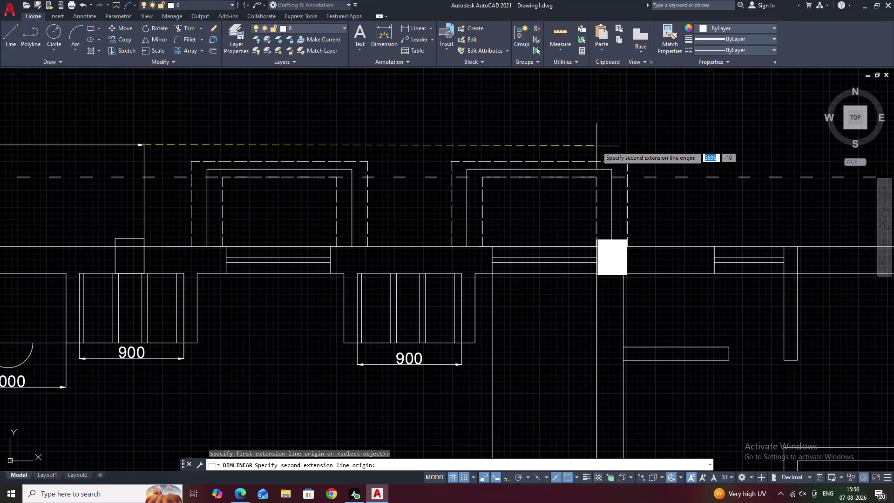
Cancel the pending dimension and erase the white fill of the column beside the window.
key(Escape)
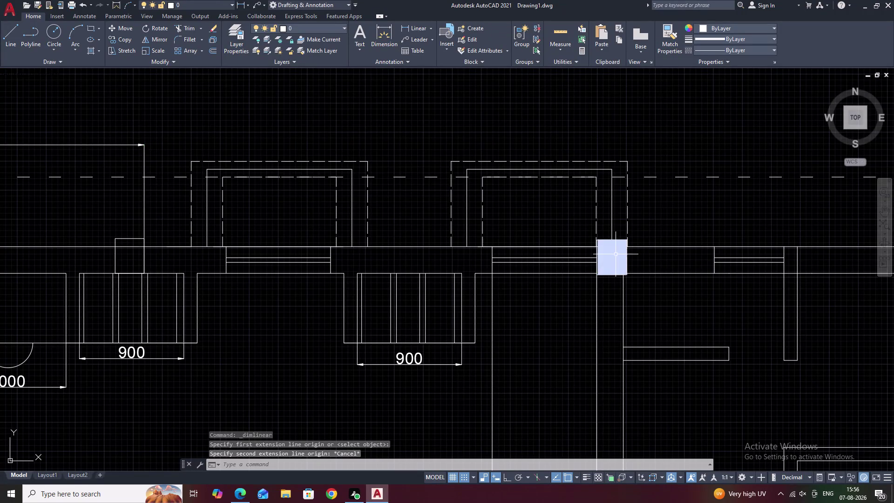
click(615, 255)
text(E)
key(space)
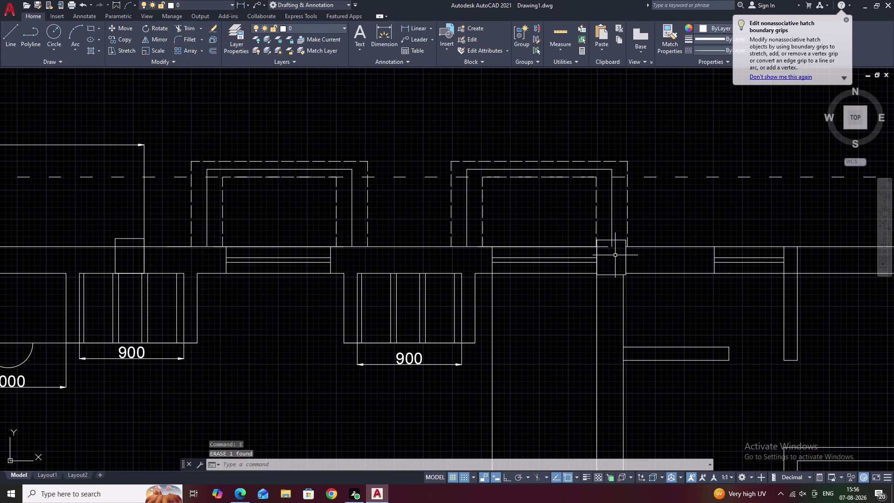
Erase that column's rectangular outline on the top wall as well.
scroll(down, 3)
middle_drag(615, 262, 593, 242)
scroll(up, 3)
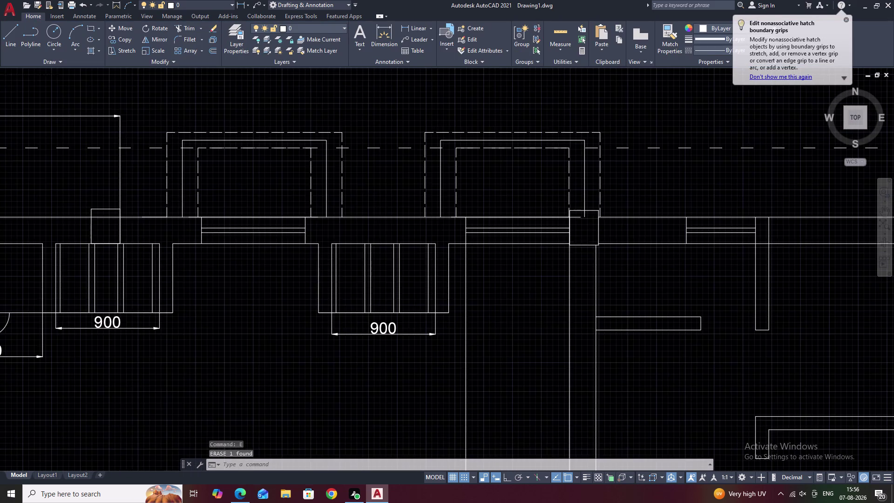
scroll(down, 3)
middle_drag(505, 244, 575, 249)
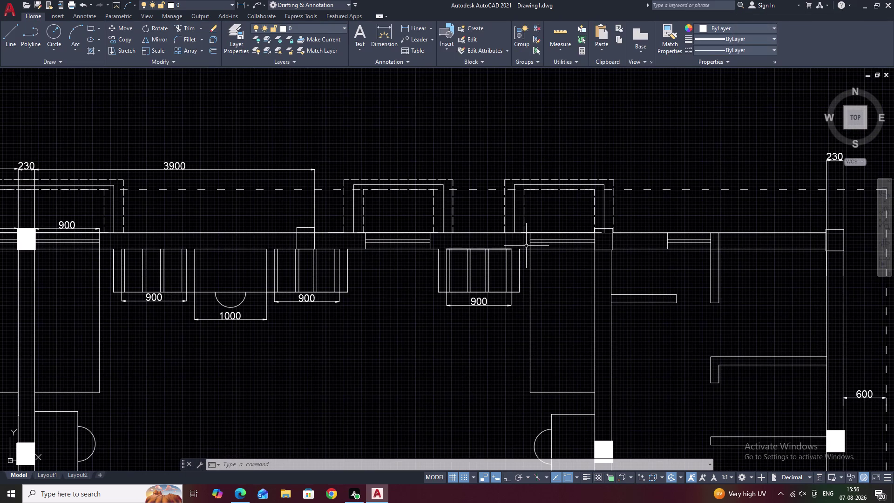
scroll(up, 3)
click(607, 237)
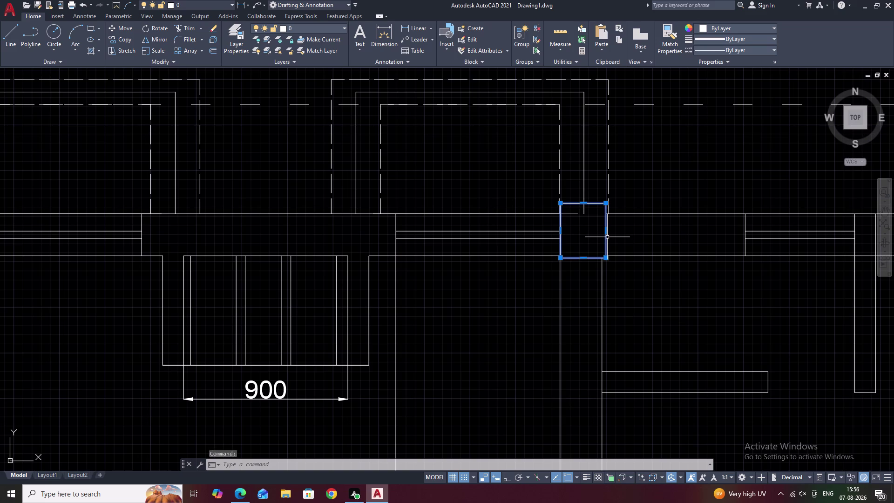
text(E)
key(space)
scroll(down, 3)
middle_drag(616, 241, 656, 240)
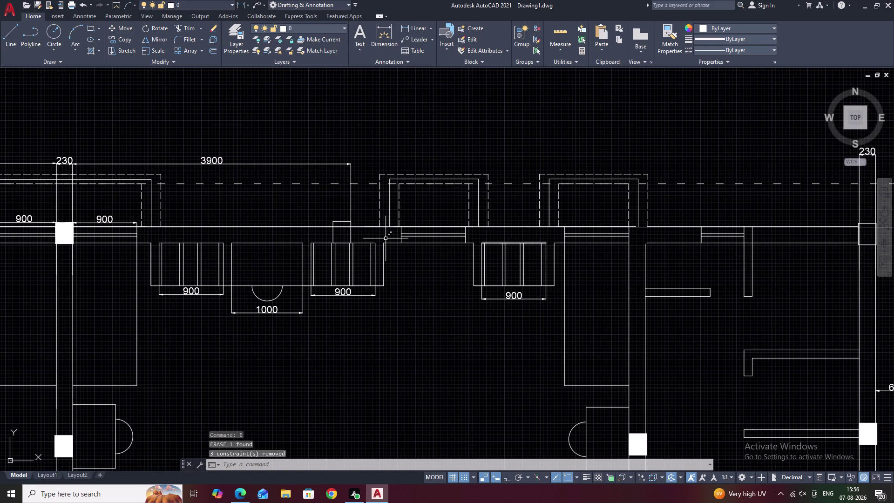
Explode the small square on the top wall into separate lines.
text(O)
key(space)
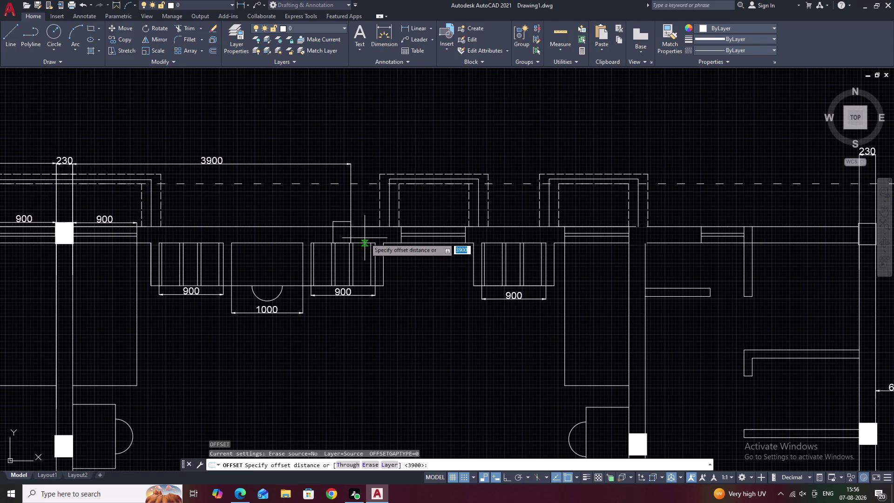
key(space)
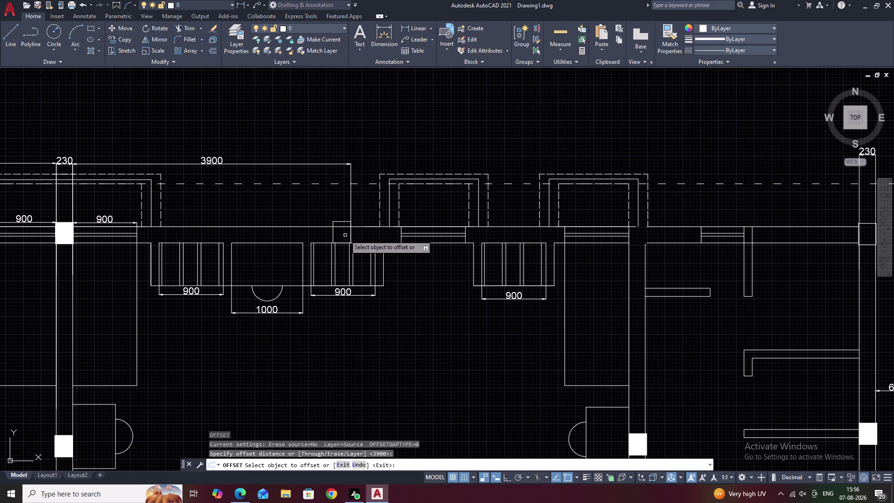
click(350, 234)
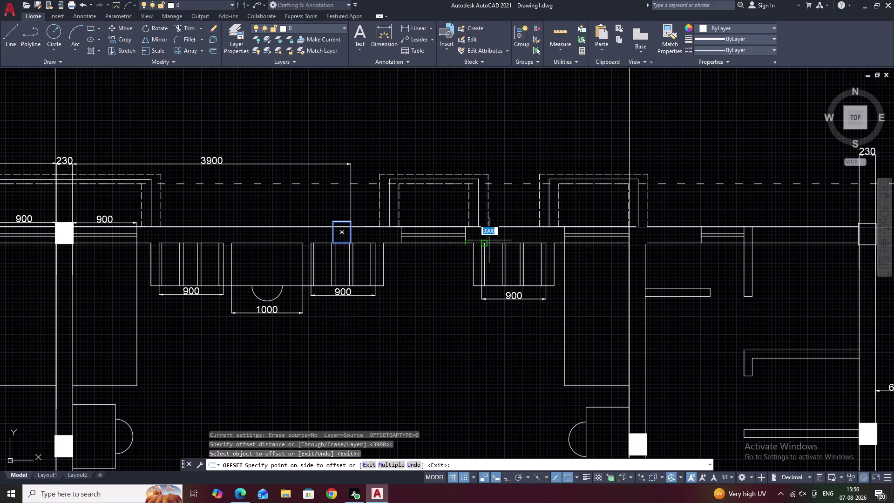
scroll(down, 3)
key(Escape)
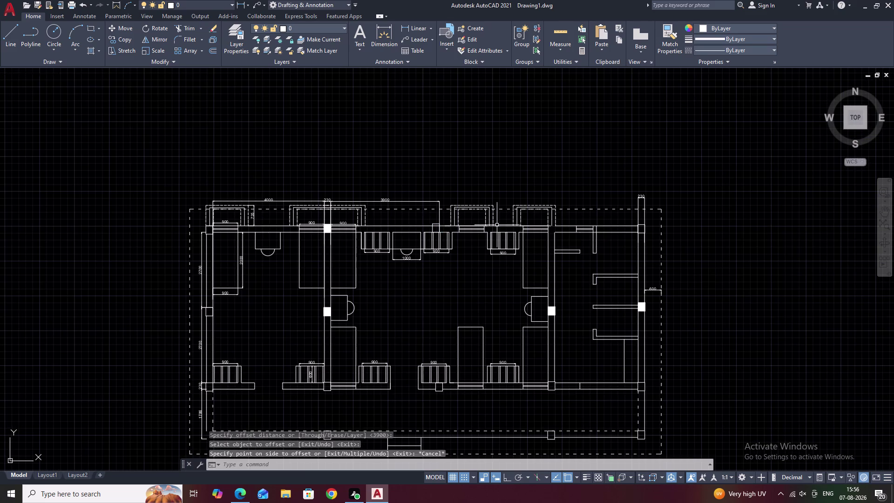
scroll(up, 3)
click(380, 204)
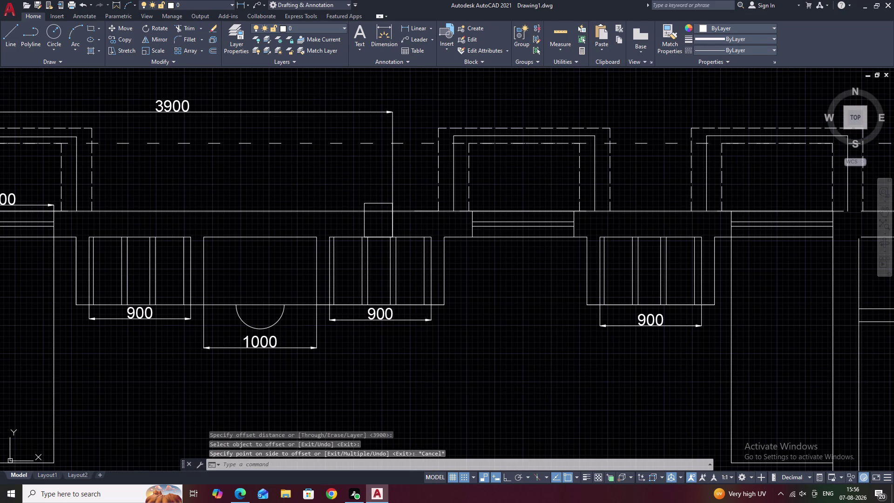
text(E)
key(space)
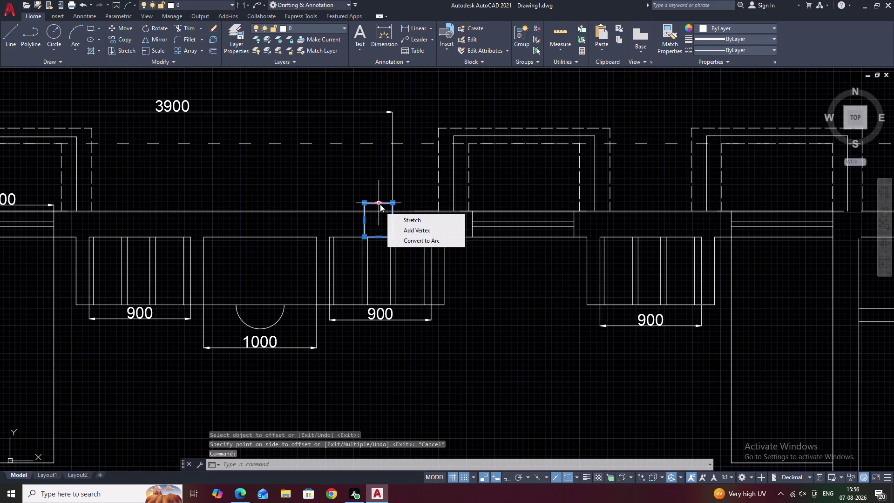
text(X)
key(space)
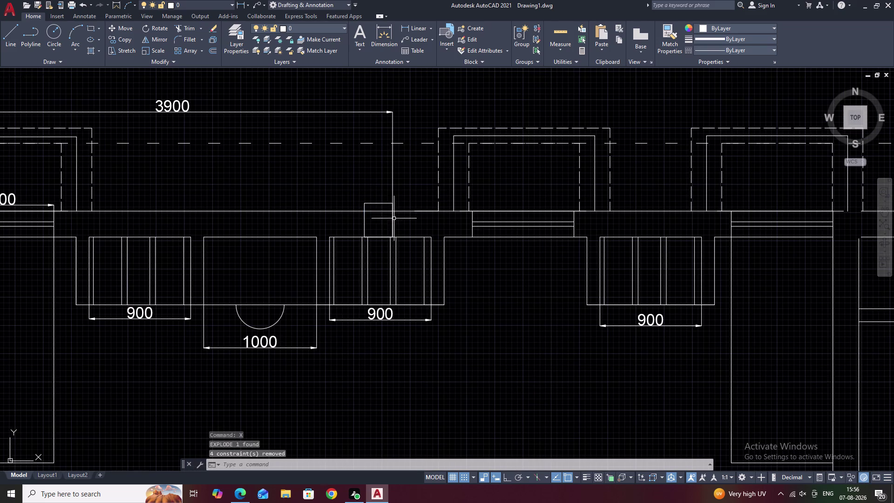
Select the square's right edge and set a 3900 offset distance.
click(393, 218)
text(O)
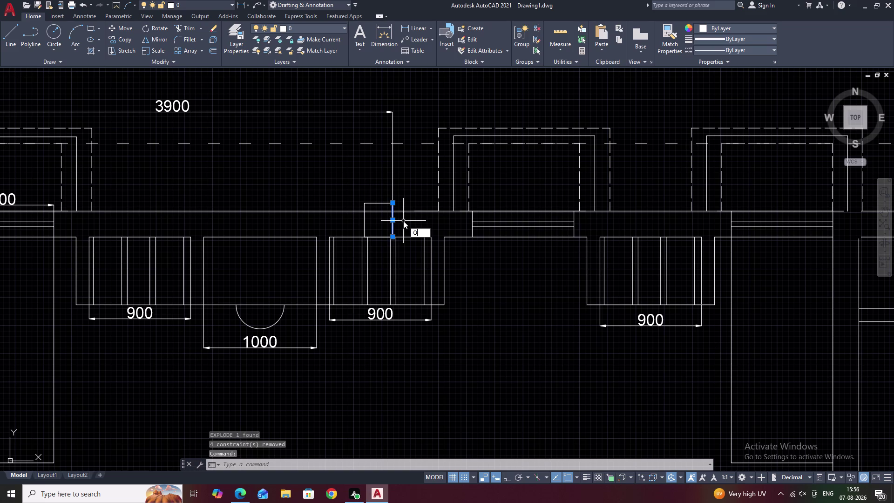
key(space)
text(1)
key(BackSpace)
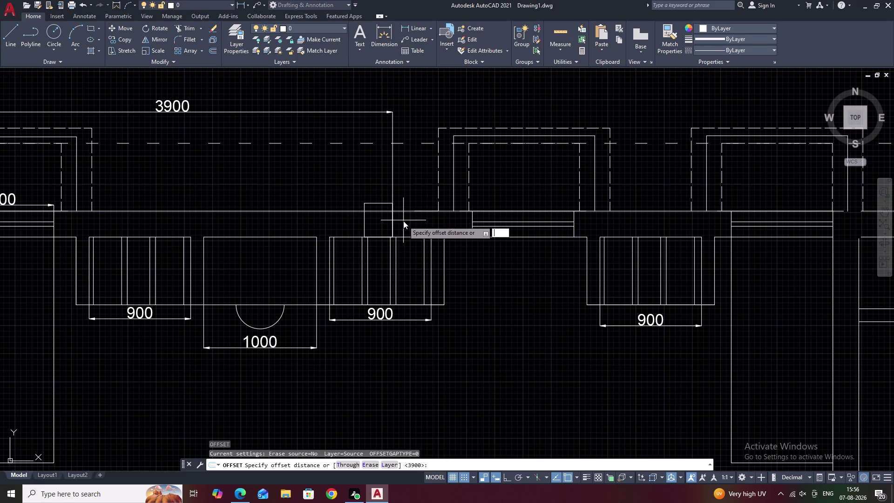
text(360)
key(BackSpace)
key(BackSpace)
text(900)
key(space)
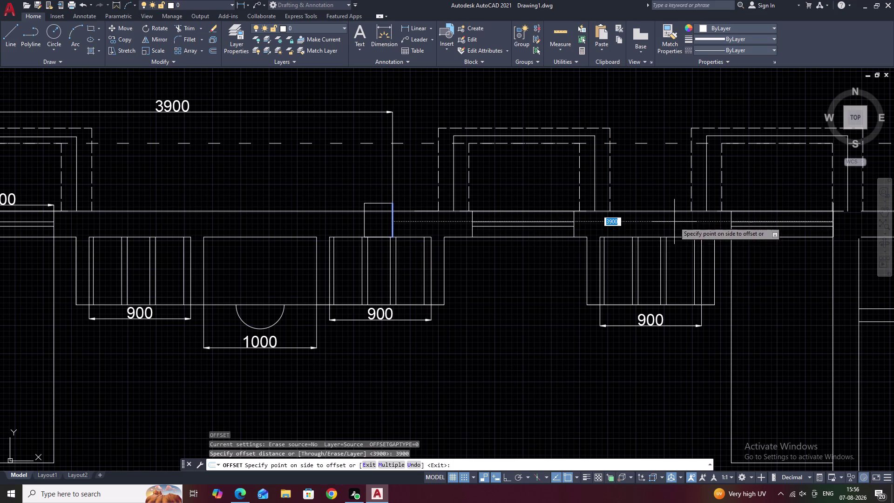
Place the 3900 edge copy to the right, beyond the window.
middle_drag(674, 222, 338, 228)
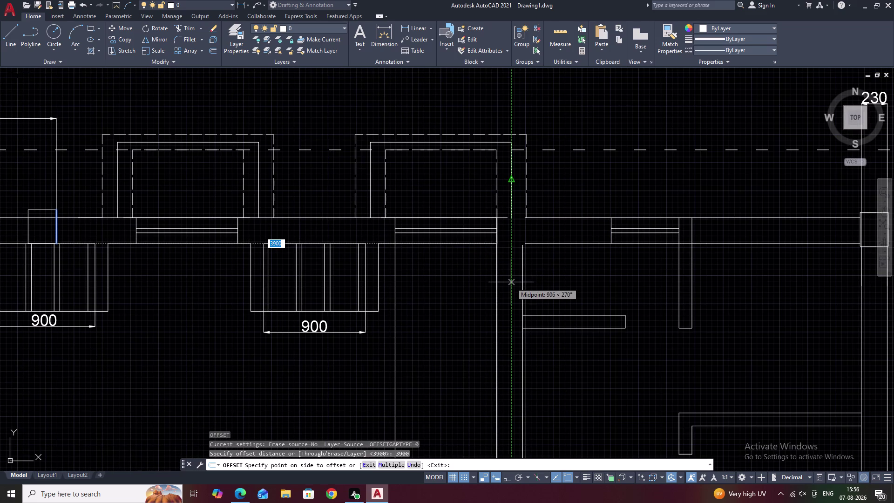
scroll(up, 3)
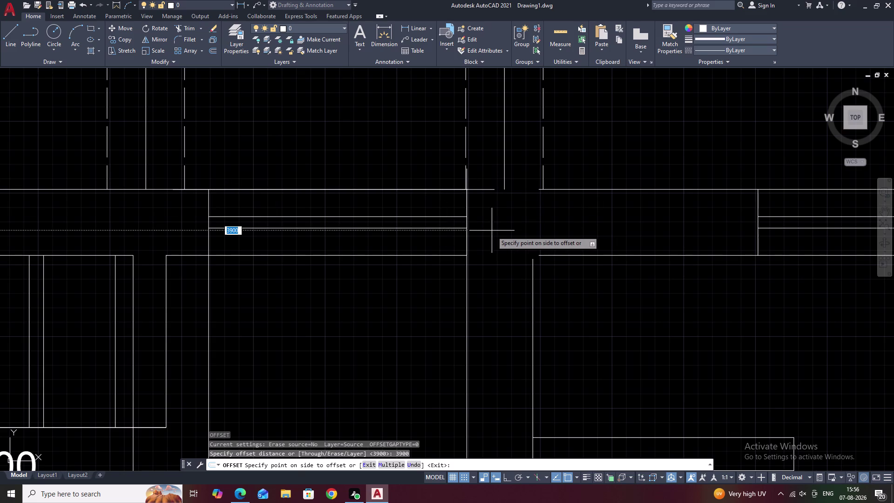
click(492, 231)
scroll(down, 3)
scroll(down, 3)
middle_drag(506, 233, 570, 236)
key(Escape)
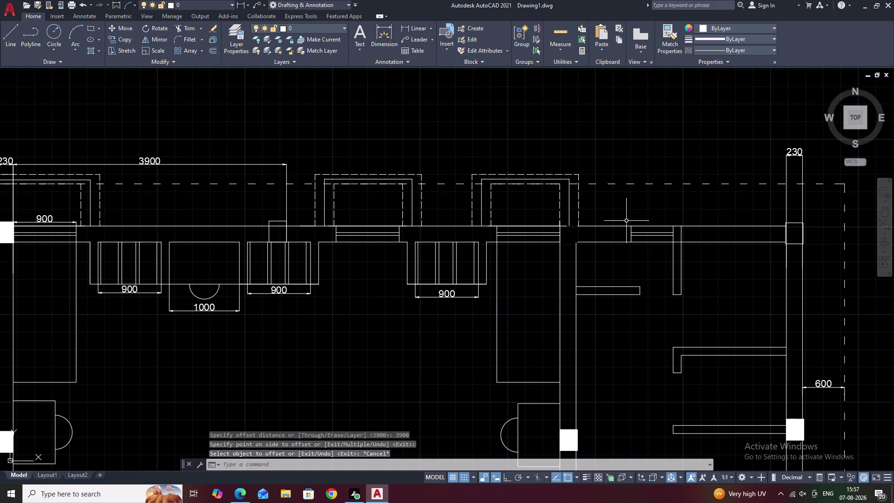
Draw a 250 × 300 column rectangle just above the top wall.
text(REC)
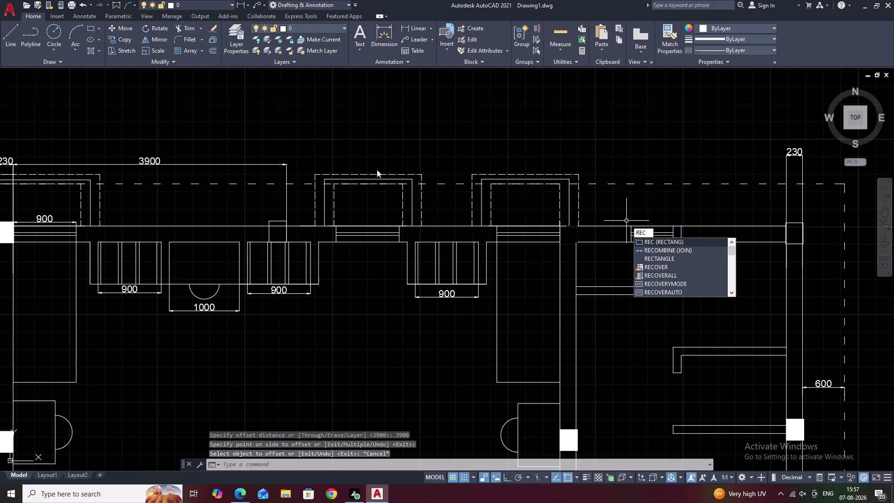
key(space)
click(393, 112)
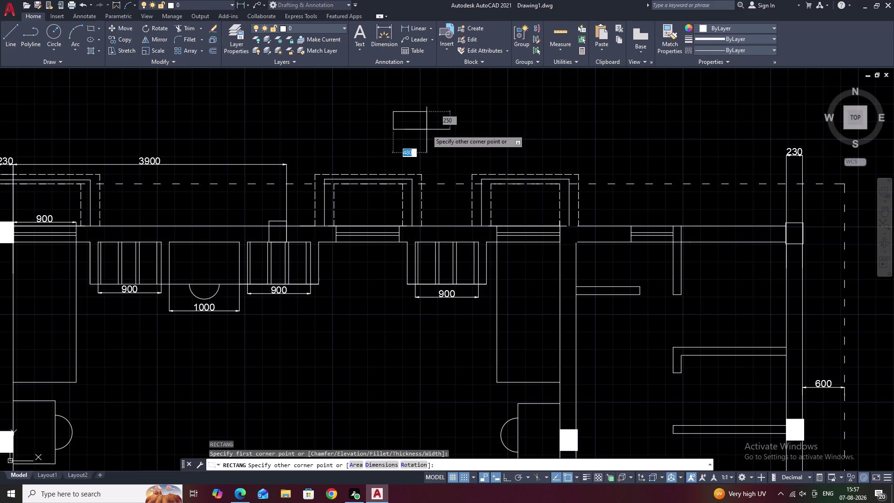
text(D 250)
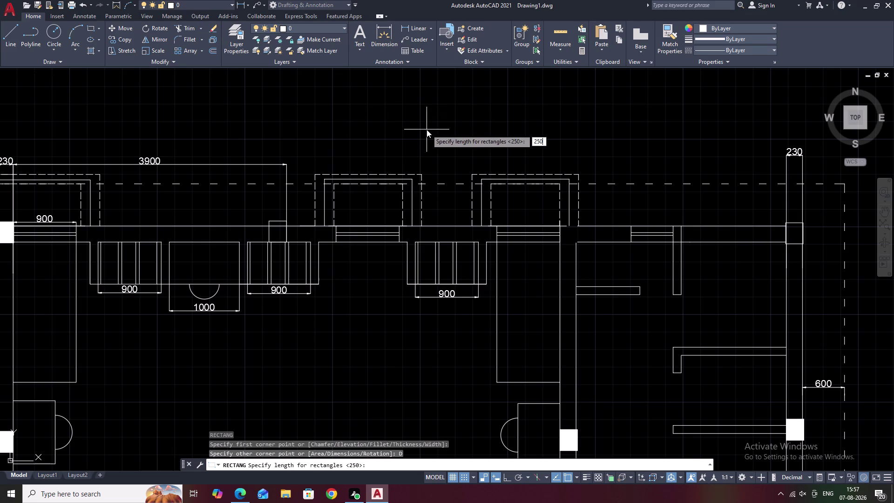
key(space)
key(space)
click(426, 129)
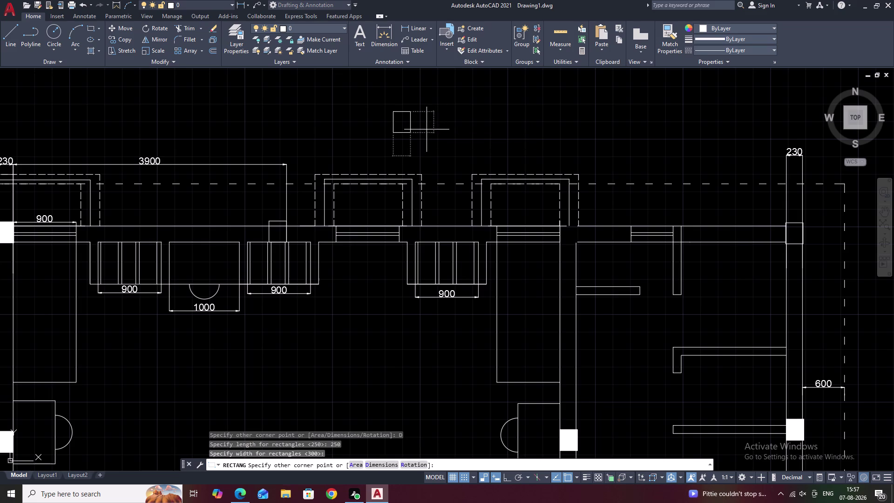
key(Escape)
scroll(up, 3)
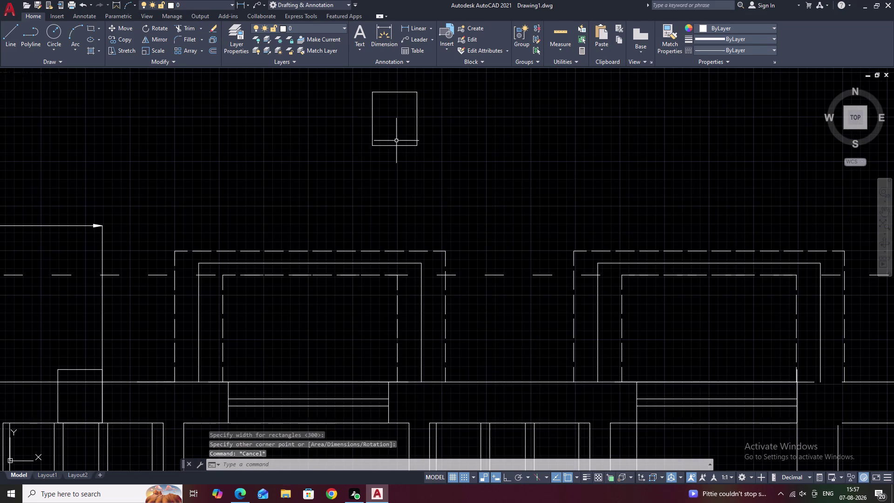
scroll(down, 3)
middle_drag(417, 190, 458, 161)
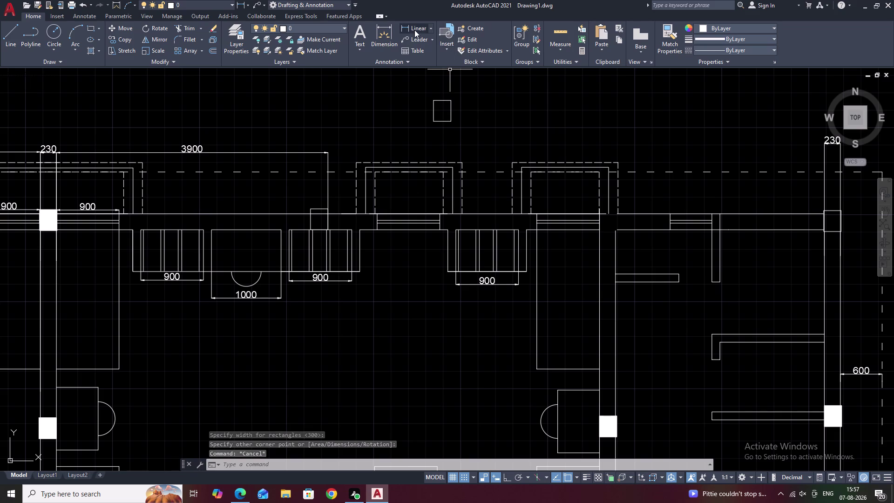
click(414, 29)
click(329, 227)
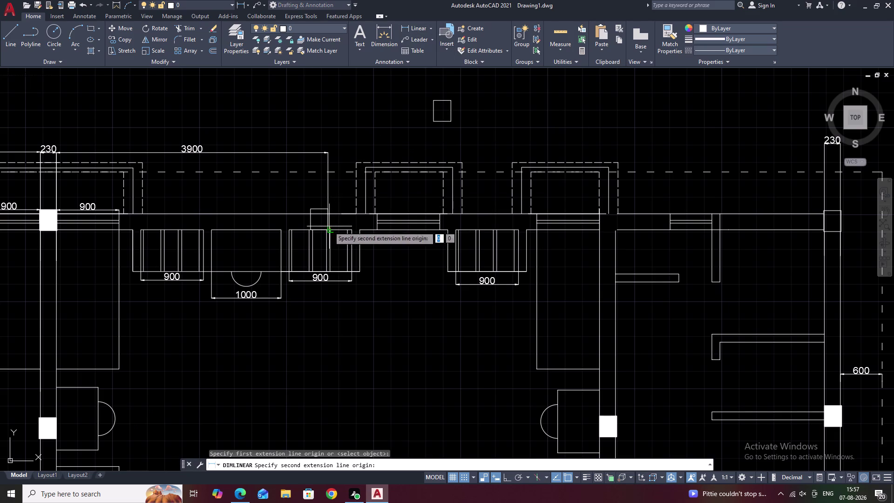
click(599, 230)
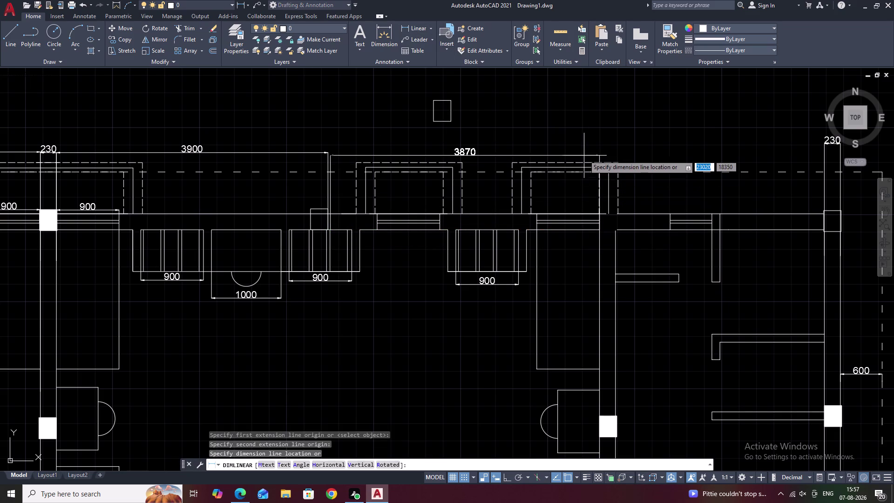
key(Escape)
scroll(up, 3)
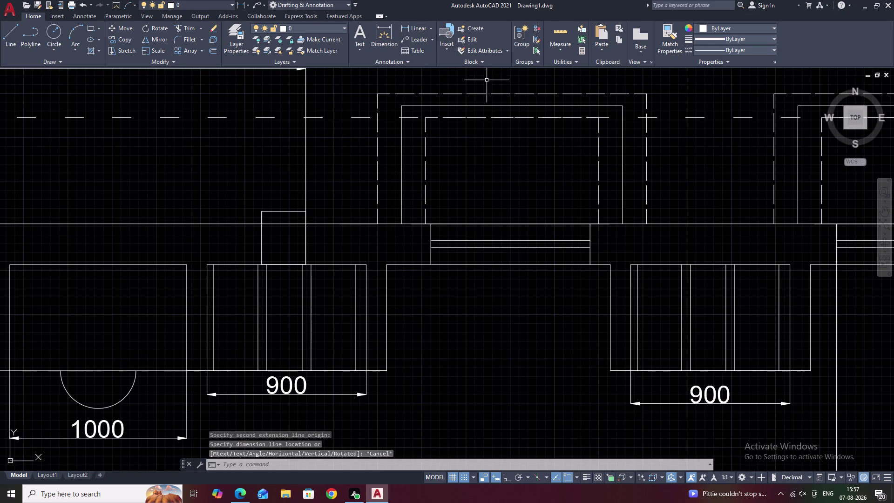
click(416, 25)
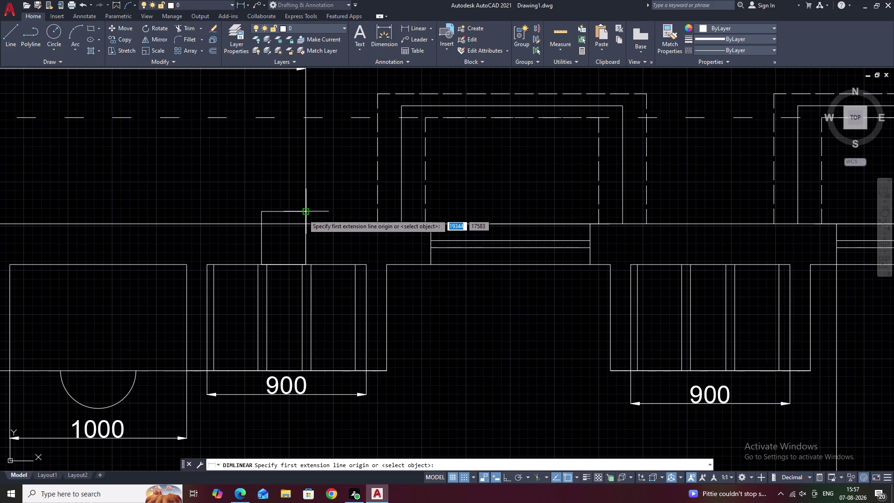
click(303, 212)
middle_drag(577, 214, 343, 216)
middle_drag(511, 216, 421, 218)
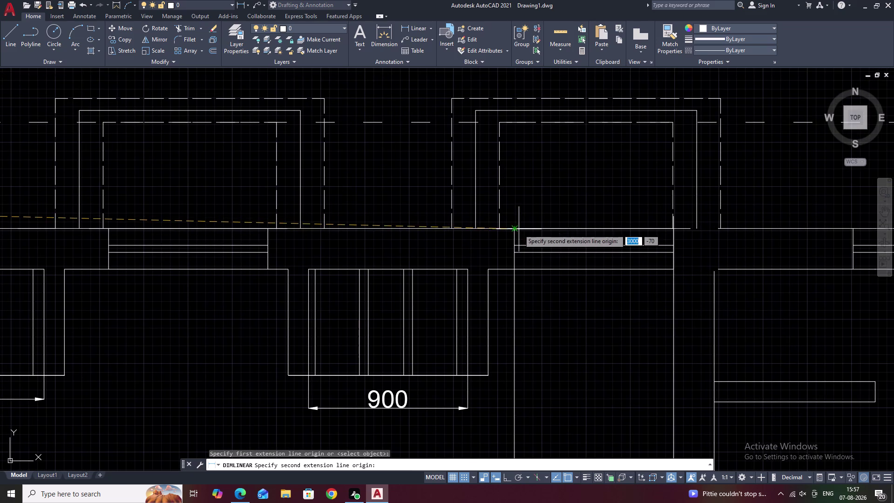
scroll(up, 3)
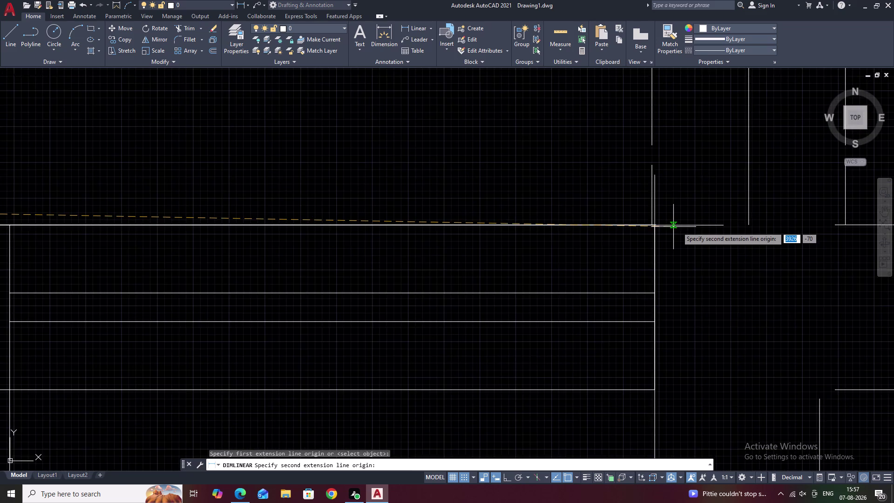
scroll(up, 3)
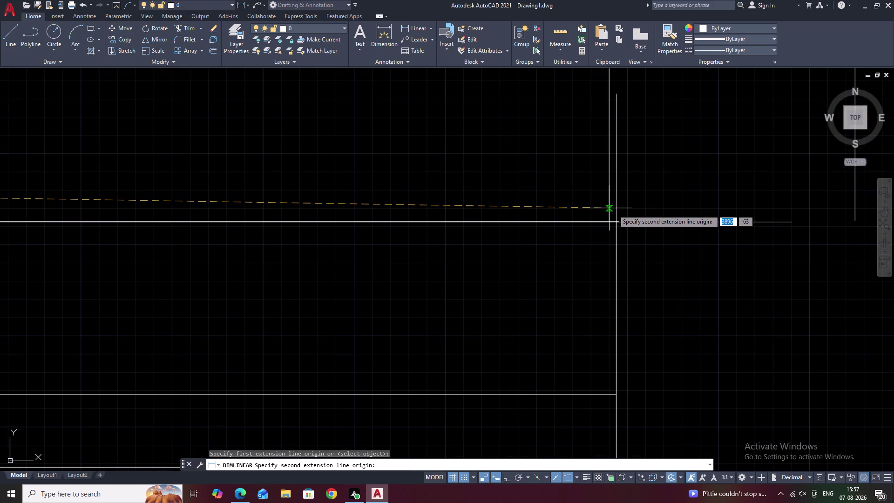
scroll(up, 3)
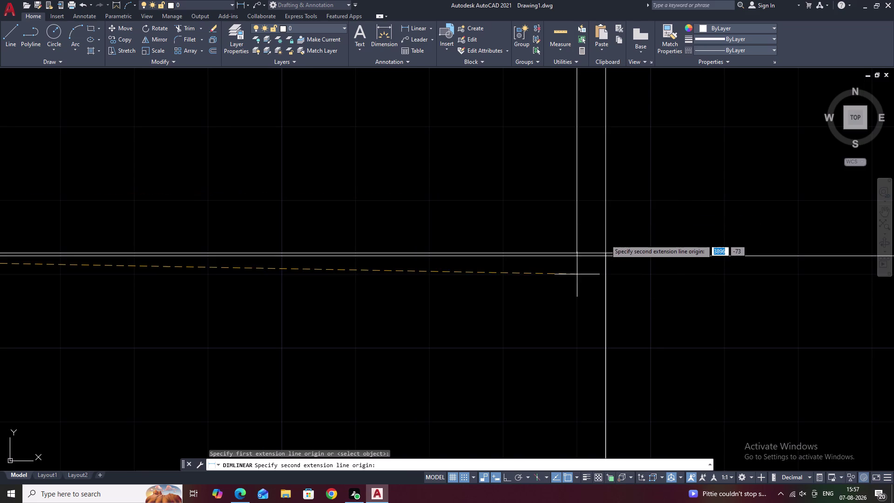
scroll(down, 3)
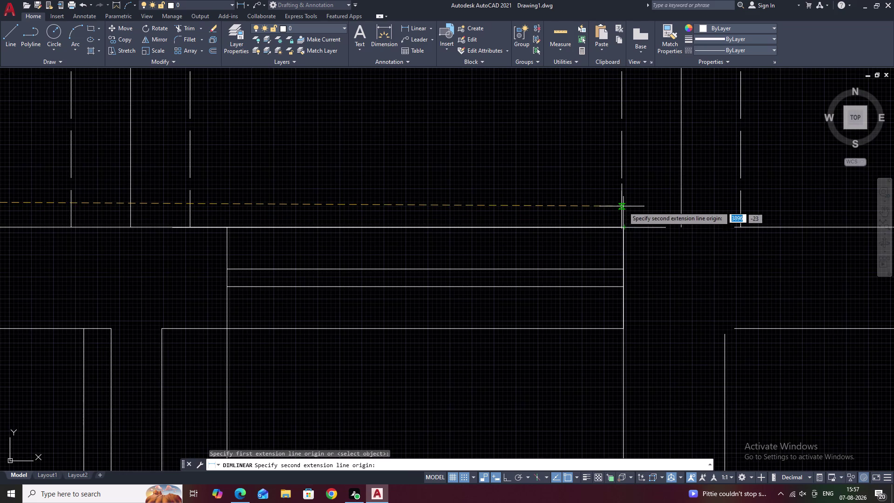
click(625, 199)
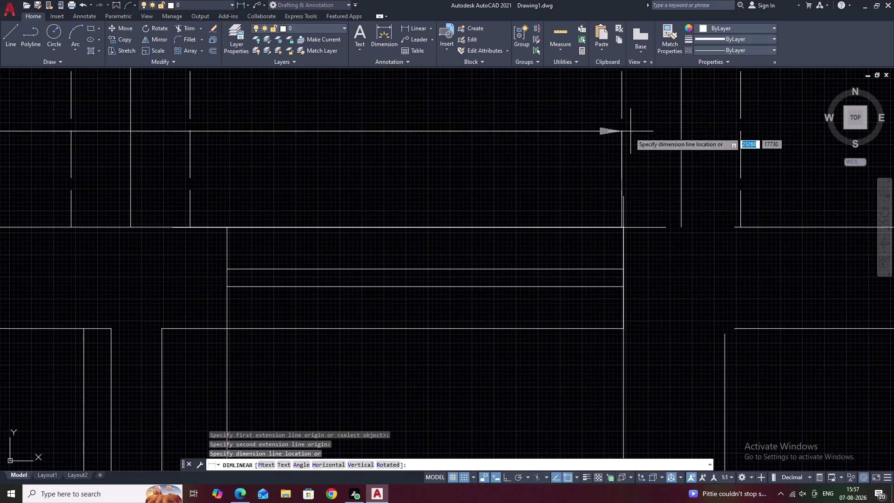
middle_drag(635, 117, 821, 390)
scroll(down, 3)
key(Escape)
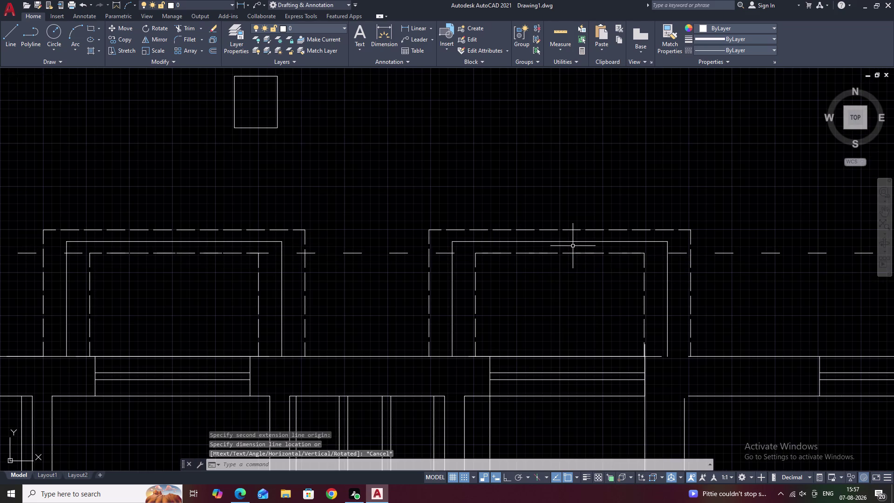
scroll(down, 3)
middle_drag(623, 286, 622, 237)
scroll(up, 3)
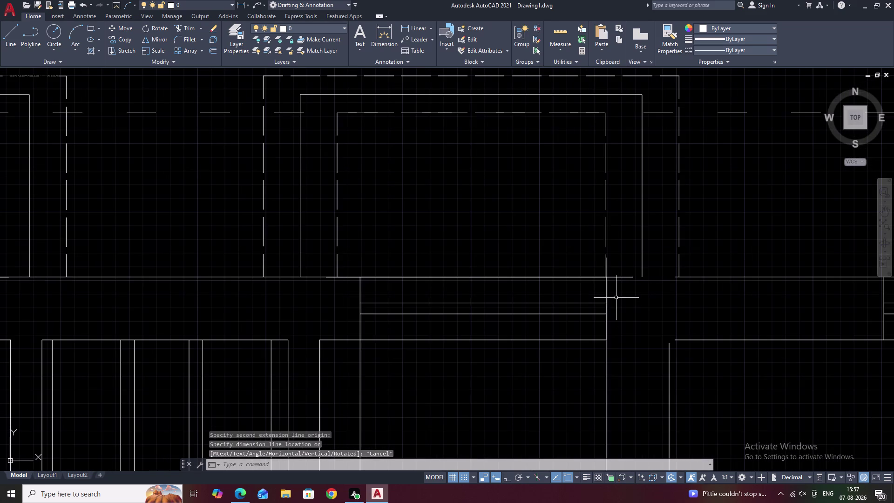
click(606, 301)
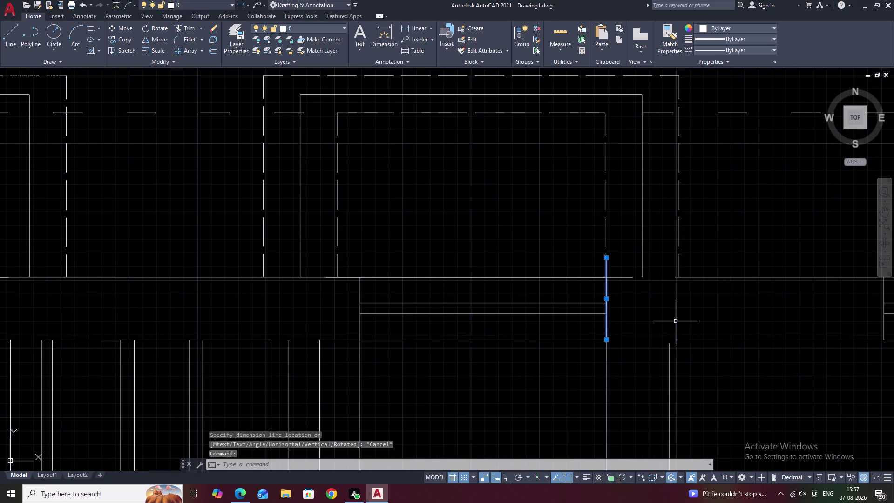
Erase the stray vertical line crossing the wall by the right-hand window.
key(w)
key(BackSpace)
text(E)
key(space)
scroll(down, 3)
scroll(up, 3)
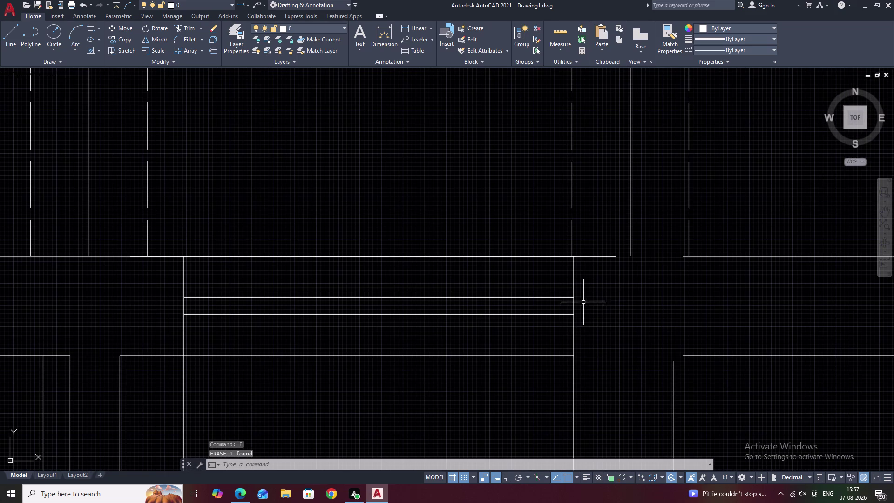
click(574, 305)
key(Escape)
scroll(down, 3)
middle_drag(511, 302, 569, 299)
middle_drag(570, 287, 607, 288)
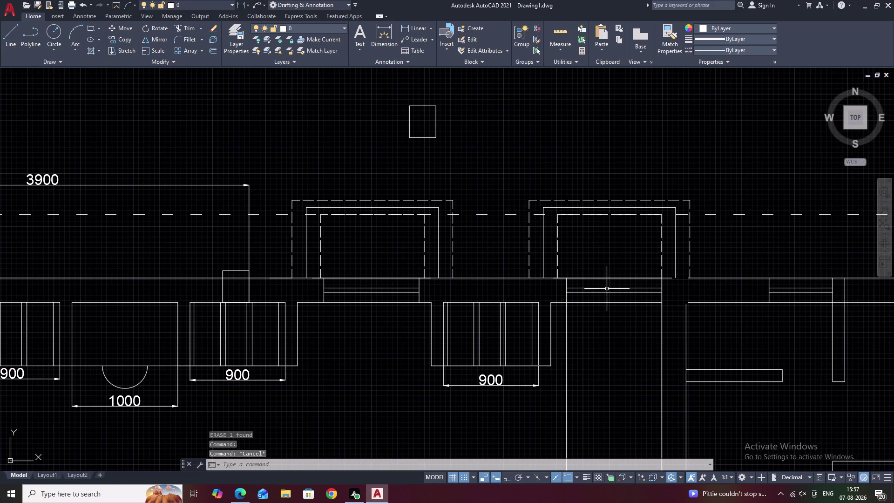
Move the right window's three outline lines a short distance to the right.
drag(698, 241, 543, 243)
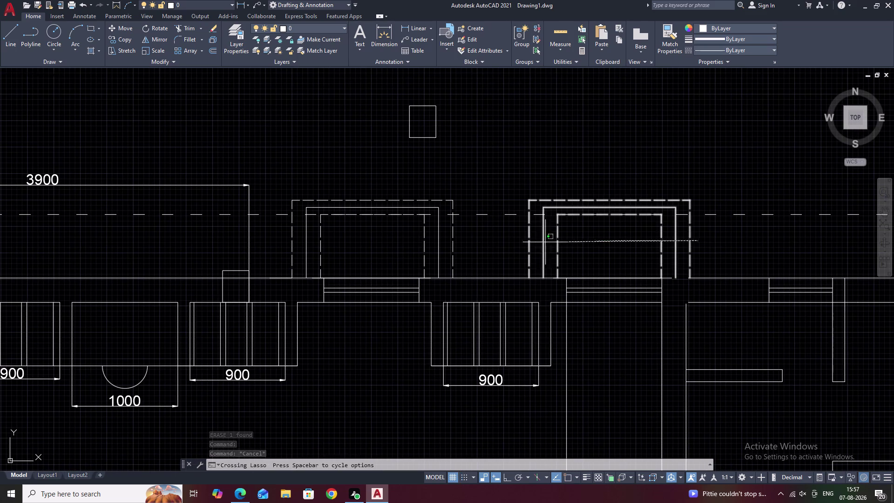
drag(543, 242, 534, 242)
text(M)
key(space)
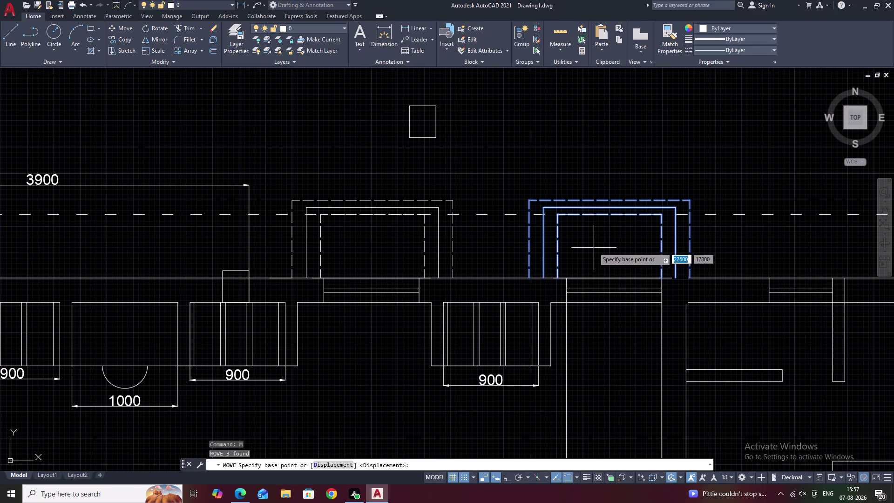
click(593, 247)
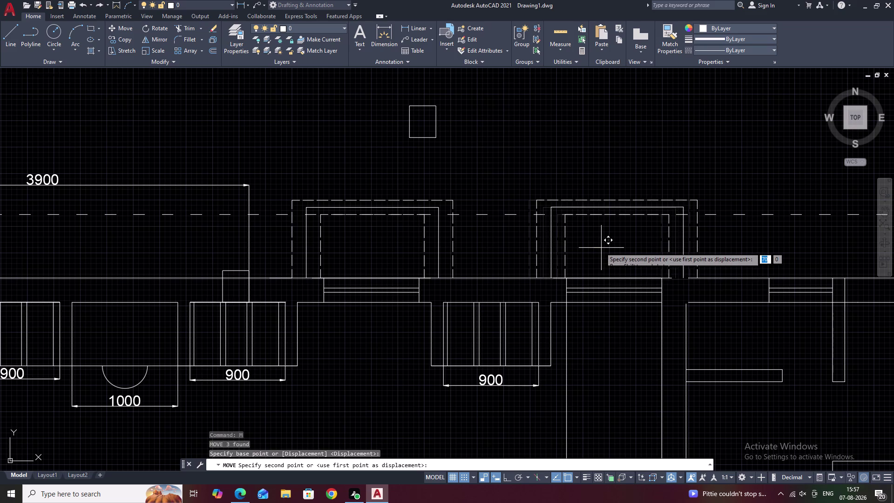
click(597, 248)
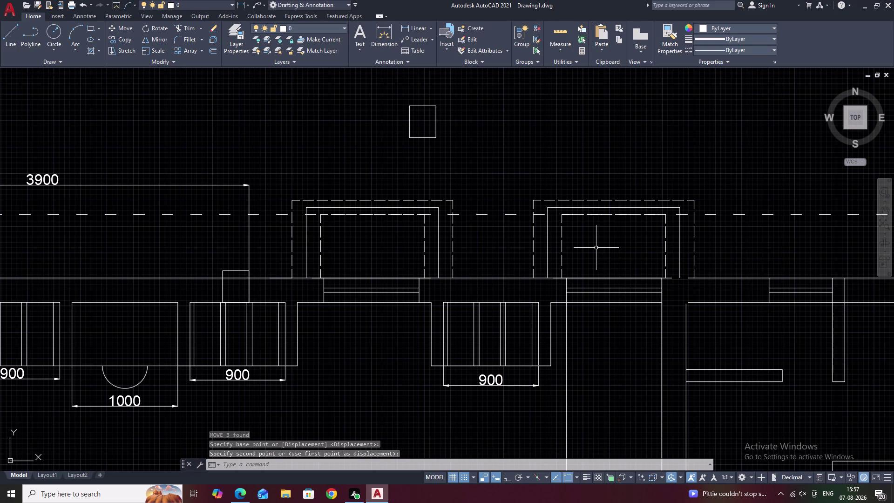
key(Escape)
scroll(down, 3)
Offset the column's right edge line 3900 to the right, near the right window.
middle_drag(587, 269, 625, 258)
scroll(up, 3)
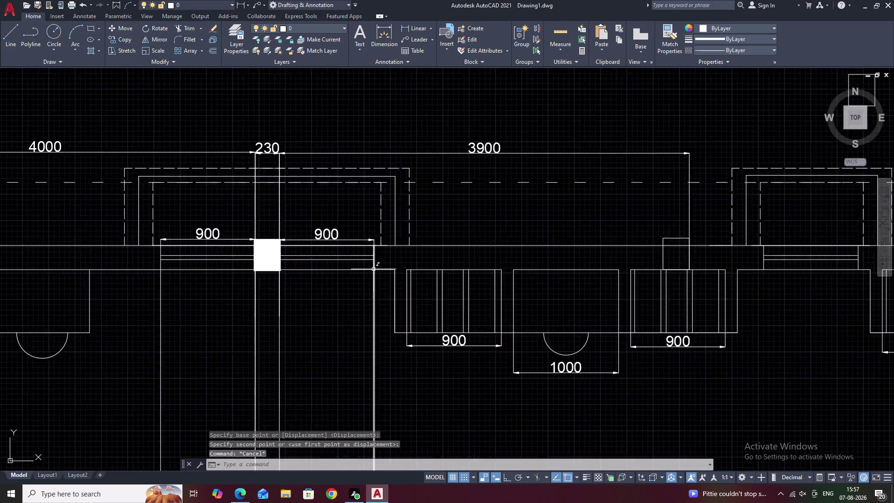
scroll(up, 3)
middle_drag(630, 261, 341, 244)
middle_drag(554, 246, 408, 237)
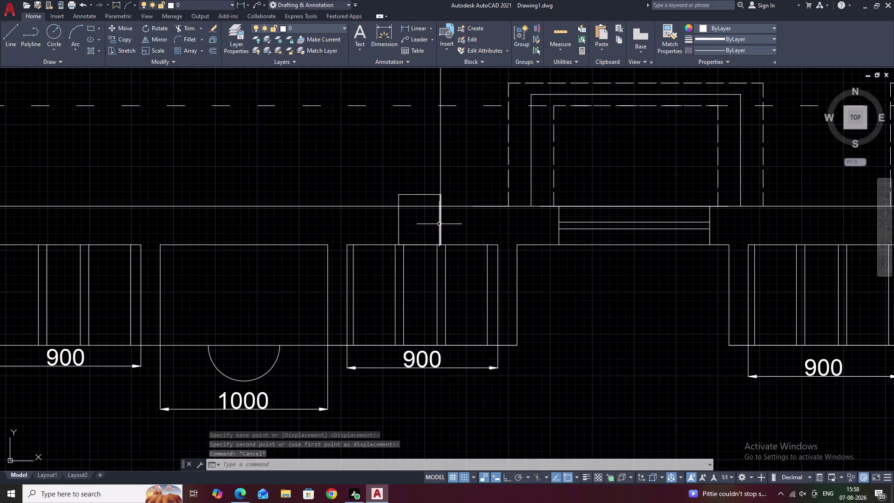
click(440, 224)
text(O)
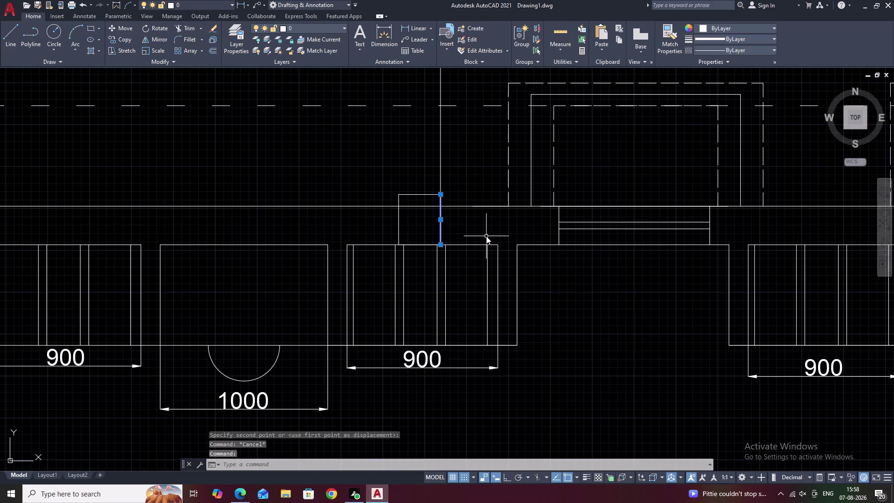
key(space)
key(space)
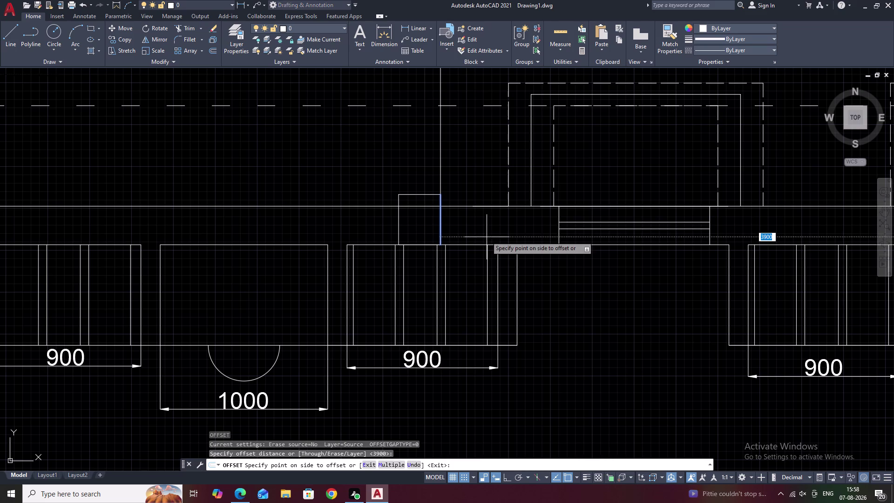
middle_drag(748, 229, 390, 231)
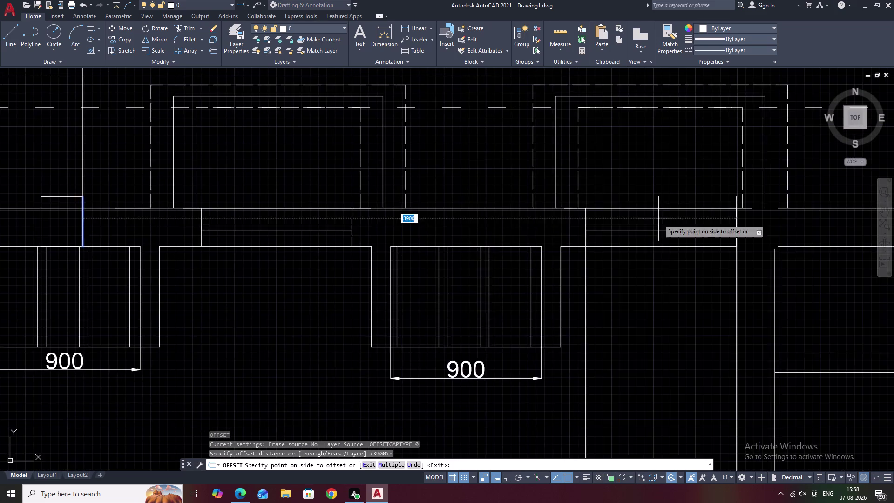
middle_drag(661, 220, 436, 226)
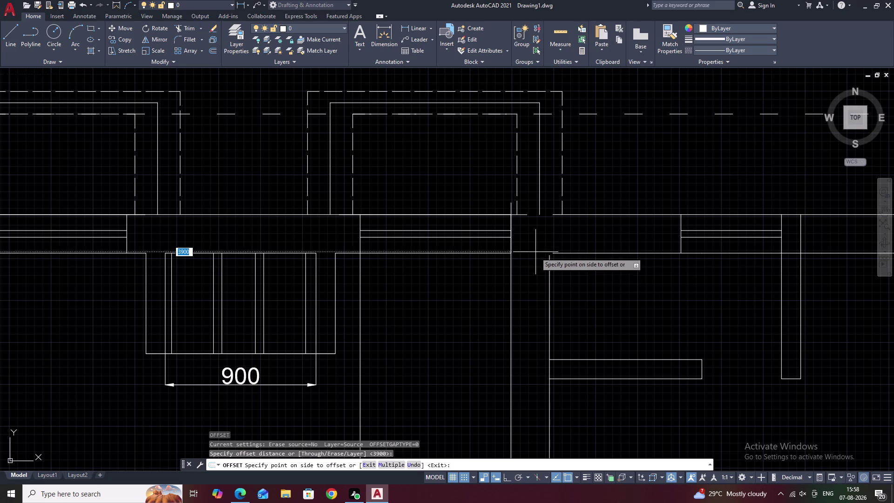
scroll(up, 3)
scroll(up, 3)
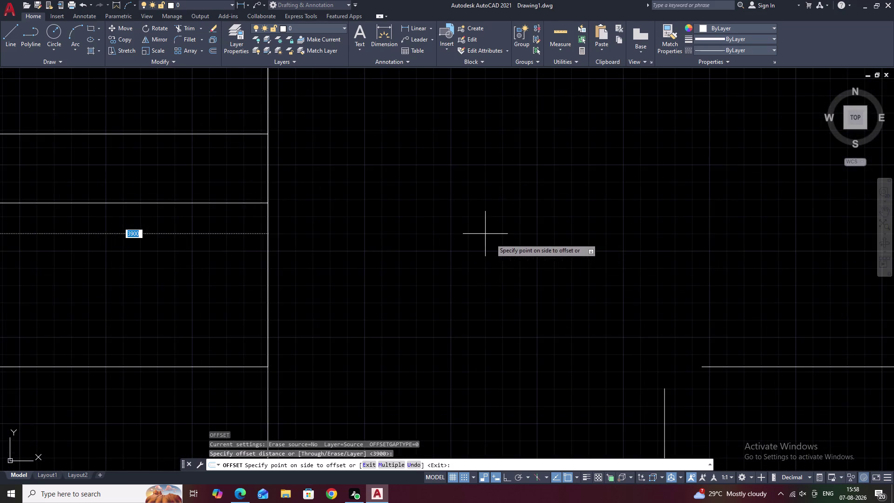
middle_drag(490, 238, 646, 247)
scroll(up, 3)
middle_drag(462, 251, 680, 250)
scroll(up, 3)
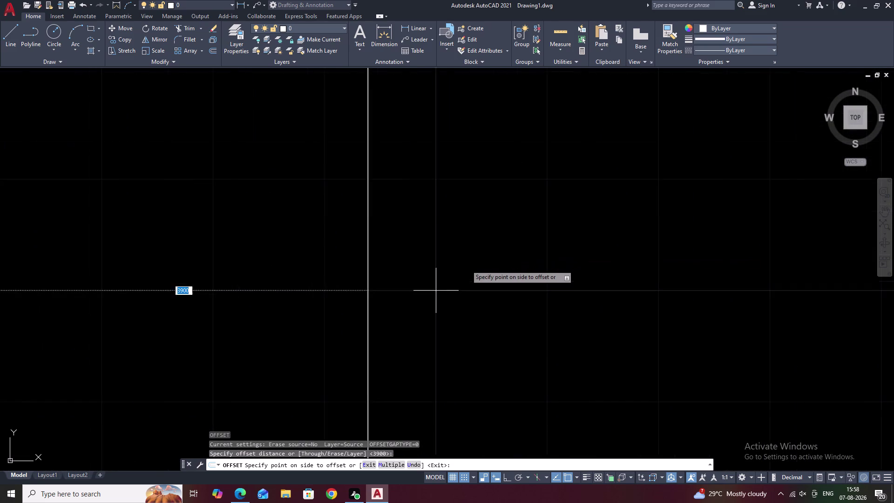
scroll(up, 3)
middle_drag(367, 279, 633, 253)
scroll(up, 3)
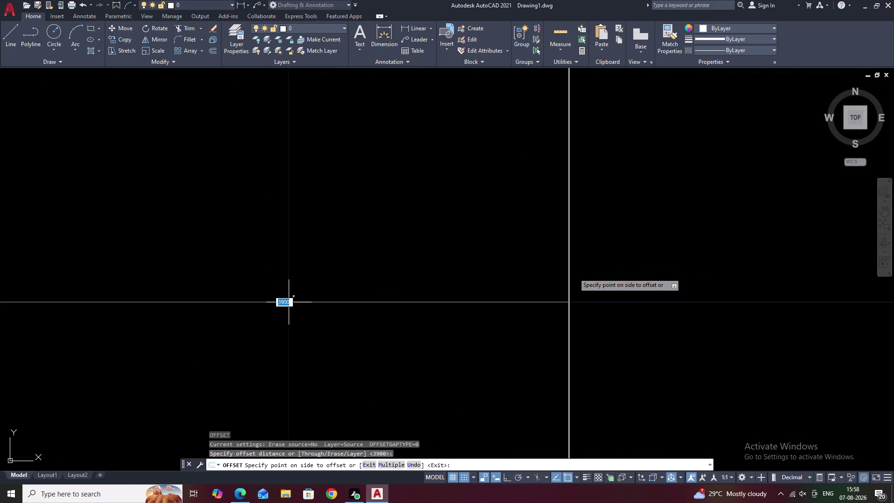
scroll(up, 3)
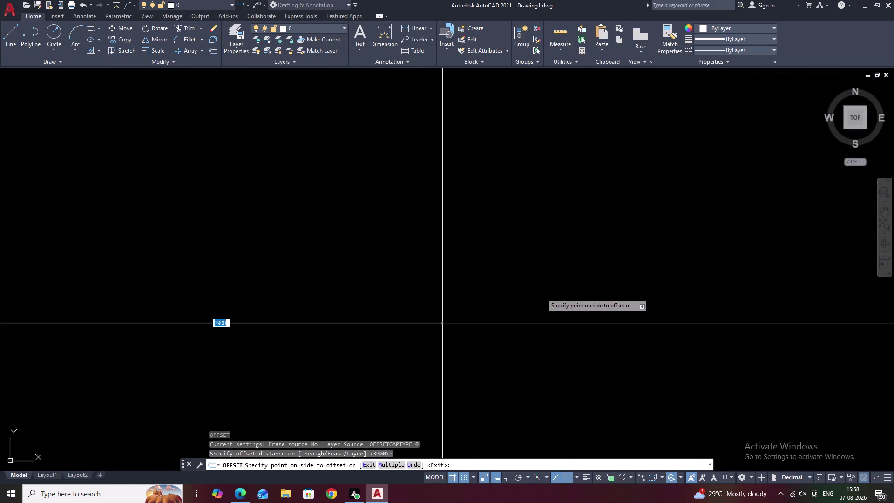
click(541, 293)
scroll(down, 3)
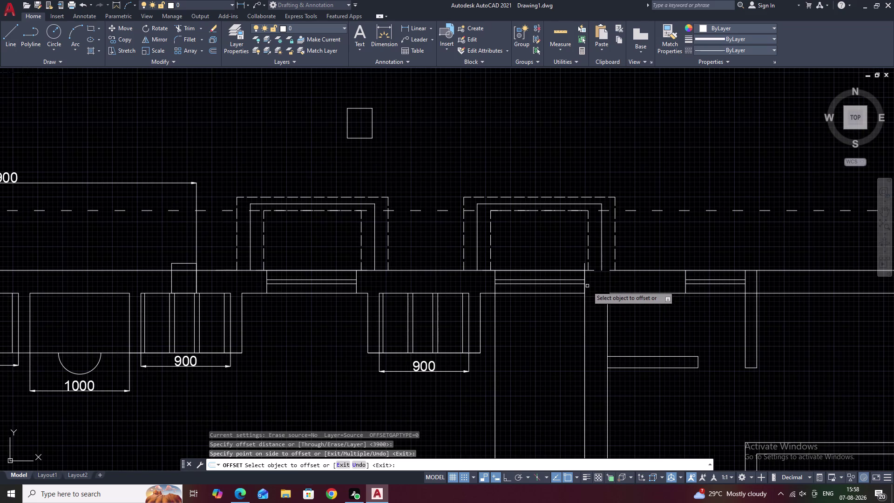
key(Escape)
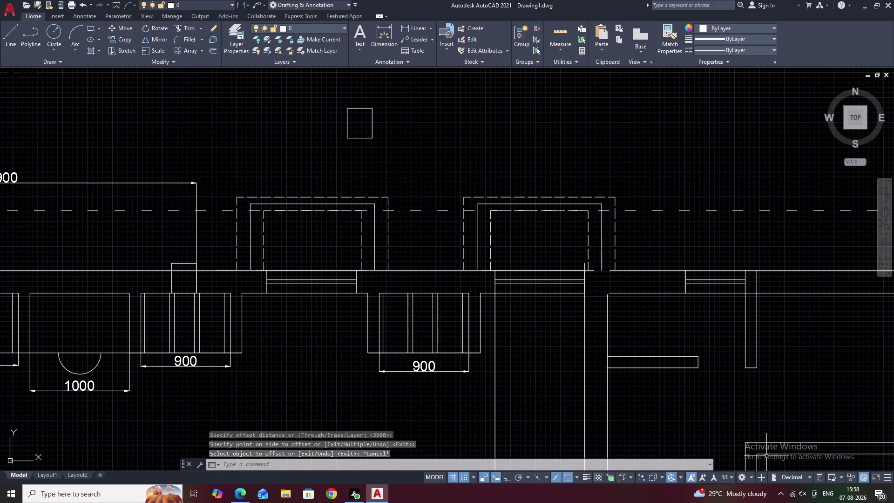
Try a linear dimension from column corner to wall corner, then discard the wrong 3902 result.
click(417, 28)
scroll(up, 3)
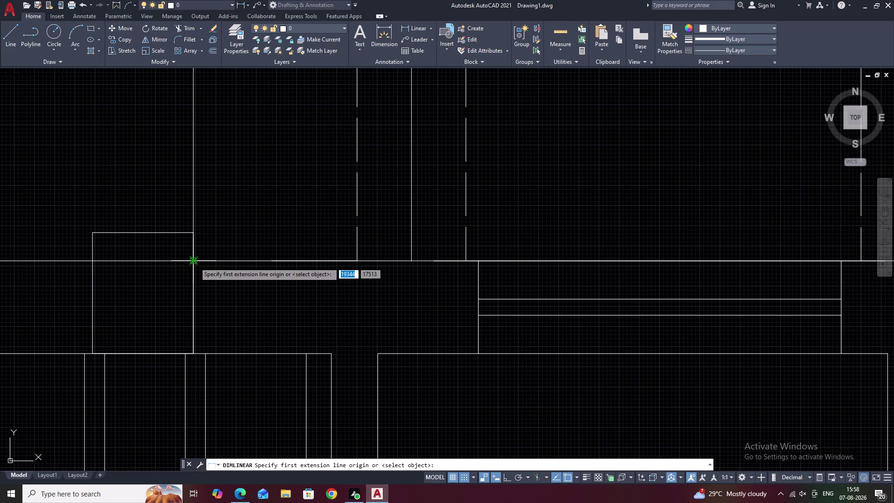
scroll(up, 3)
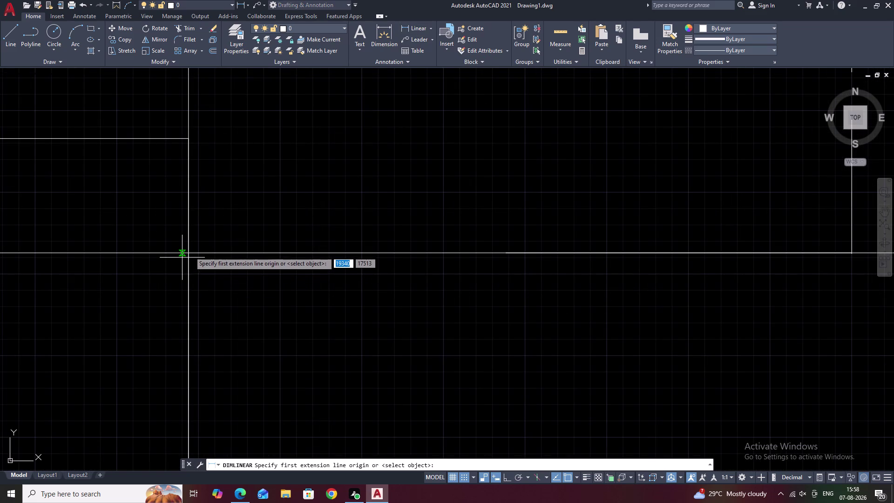
scroll(up, 3)
scroll(down, 3)
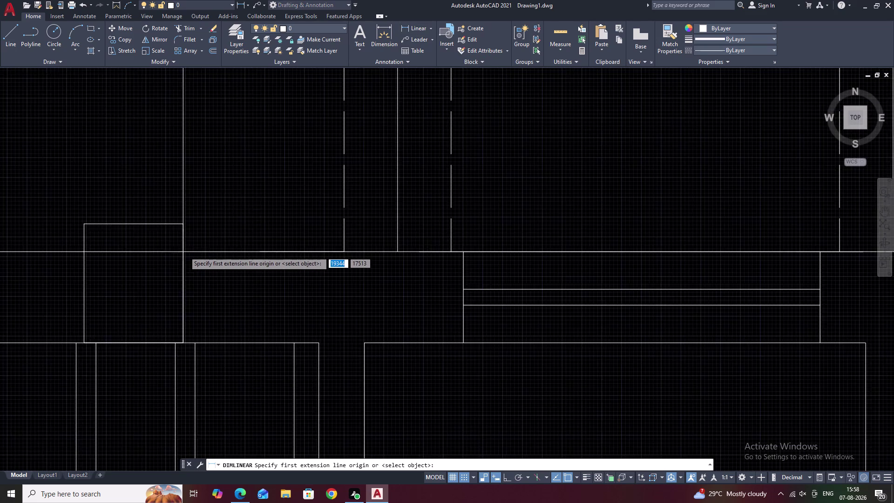
scroll(down, 3)
middle_drag(185, 251, 381, 273)
scroll(up, 3)
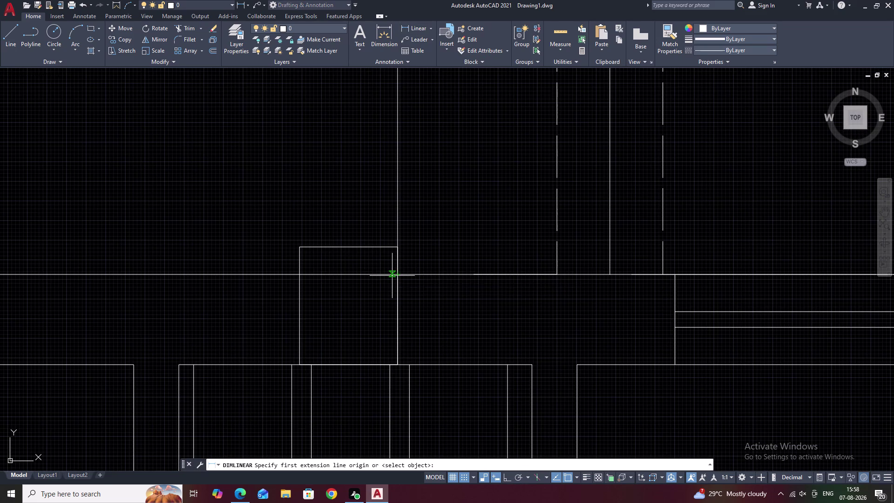
click(398, 274)
middle_drag(690, 278, 361, 282)
middle_drag(739, 258, 498, 263)
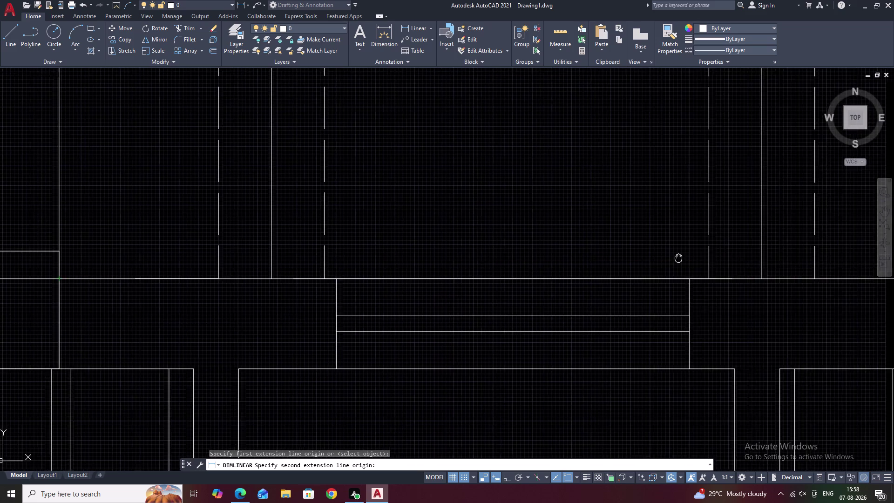
middle_drag(498, 263, 482, 264)
middle_drag(770, 265, 572, 271)
middle_drag(795, 260, 596, 266)
middle_drag(807, 282, 767, 282)
middle_drag(767, 282, 562, 283)
scroll(down, 3)
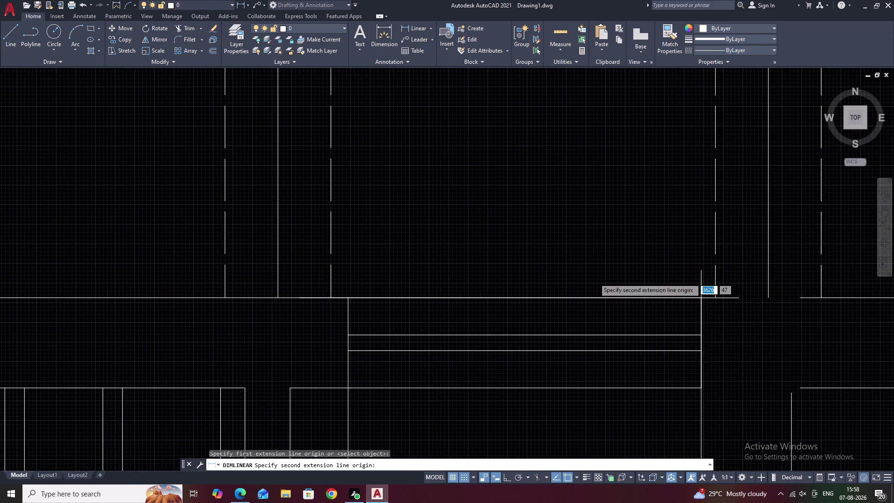
scroll(up, 3)
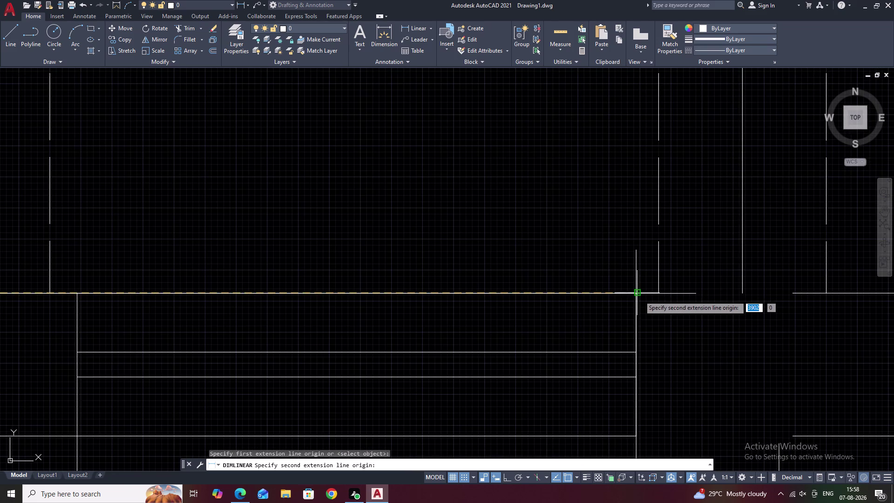
click(639, 295)
scroll(down, 3)
middle_drag(640, 207, 641, 237)
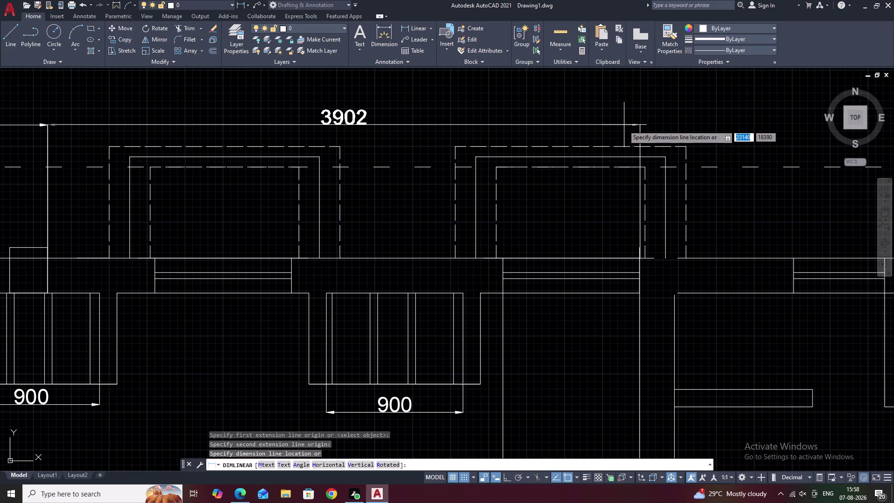
key(Escape)
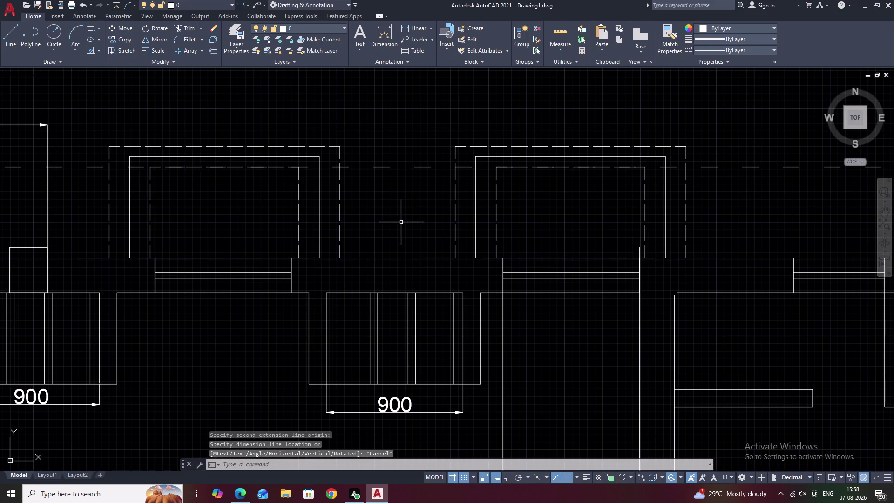
Dimension 3900 from the previous chain end to the column edge, aligned with the chain.
click(416, 26)
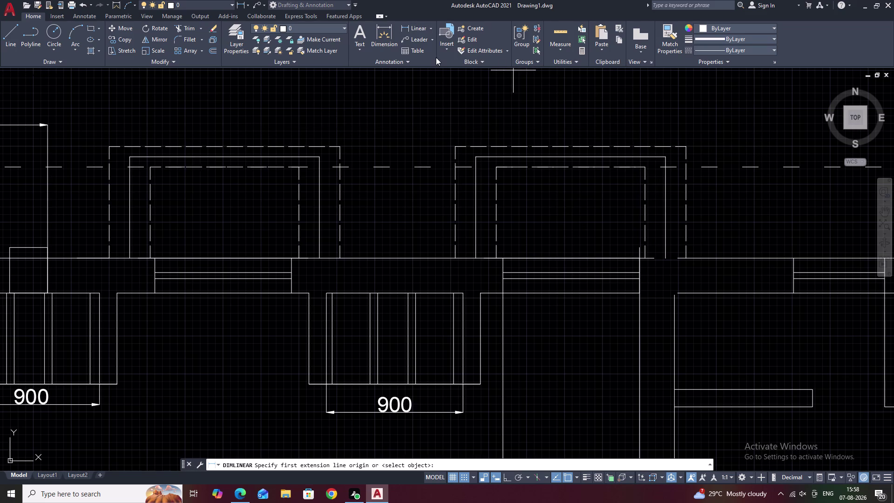
click(48, 258)
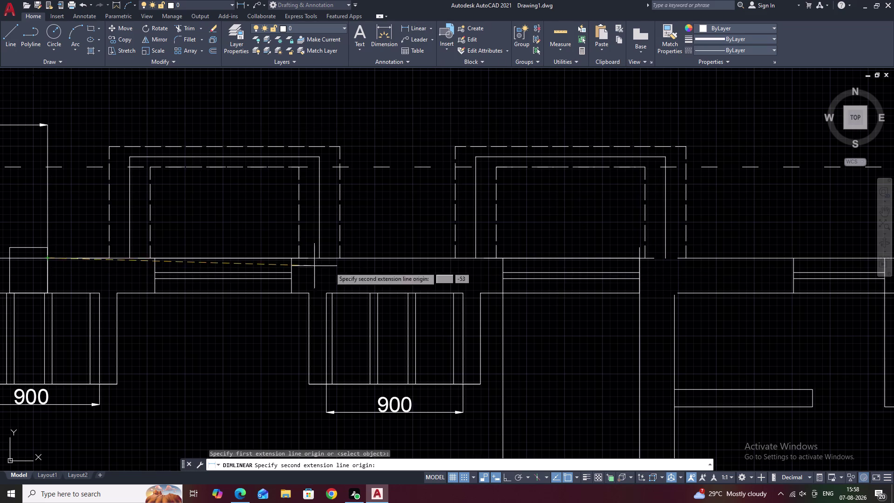
click(639, 257)
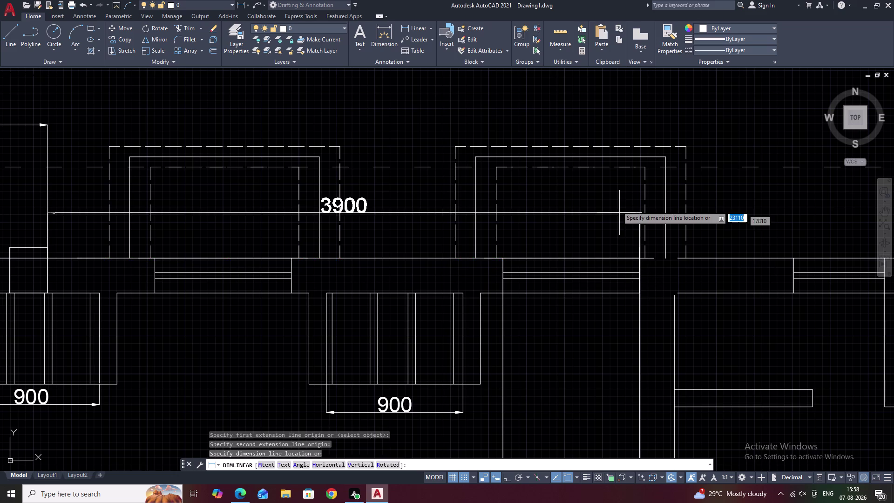
click(604, 125)
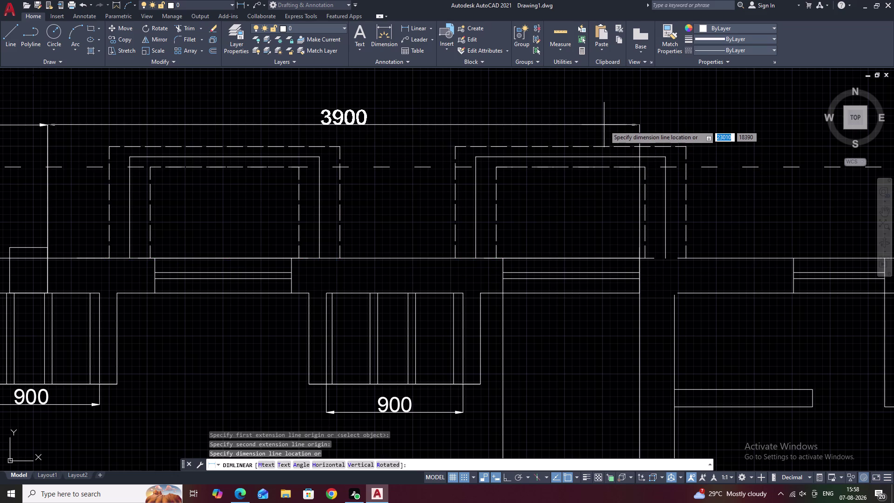
key(Escape)
scroll(down, 3)
middle_drag(602, 160, 444, 186)
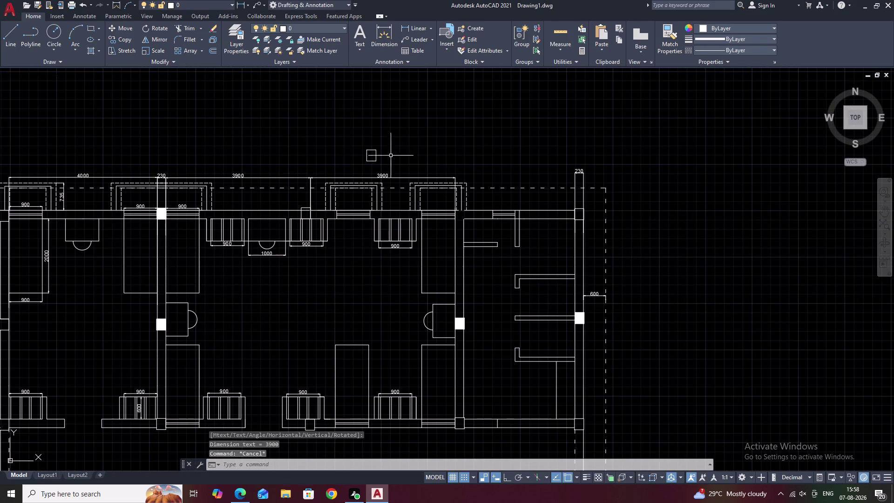
Move the loose 250×300 square from its corner onto the column position on the top wall.
drag(384, 148, 378, 164)
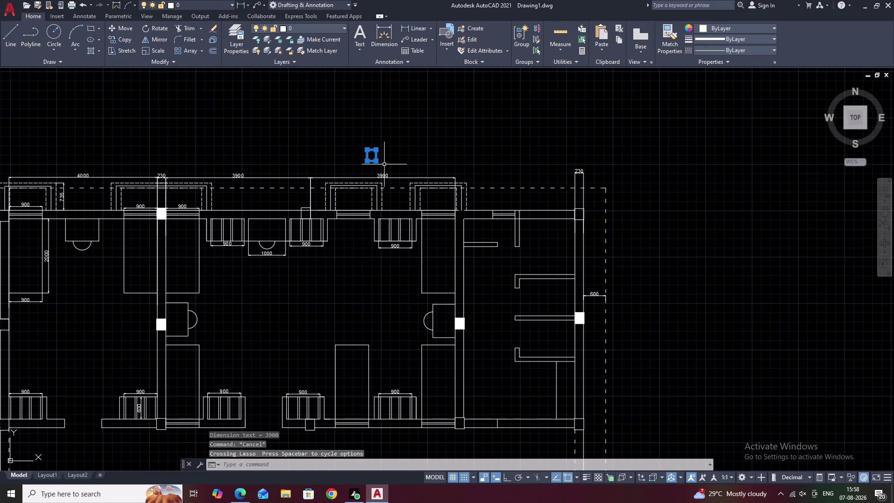
text(M)
key(space)
scroll(up, 3)
click(362, 160)
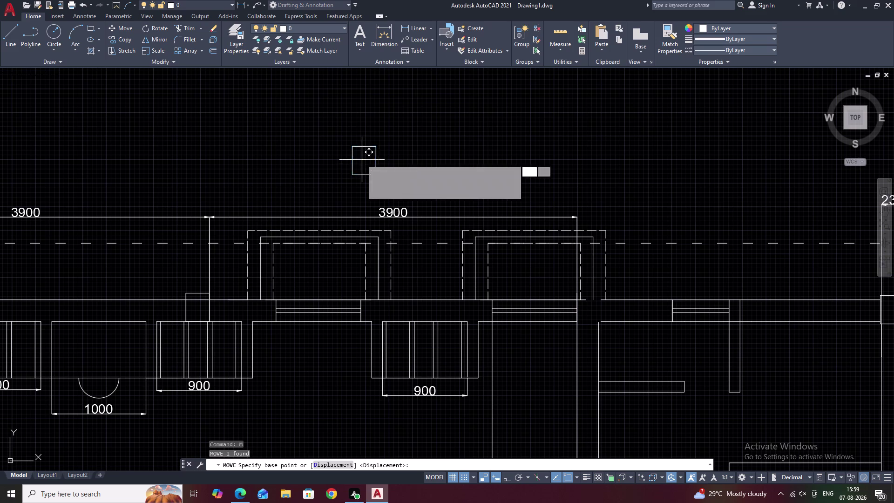
scroll(up, 3)
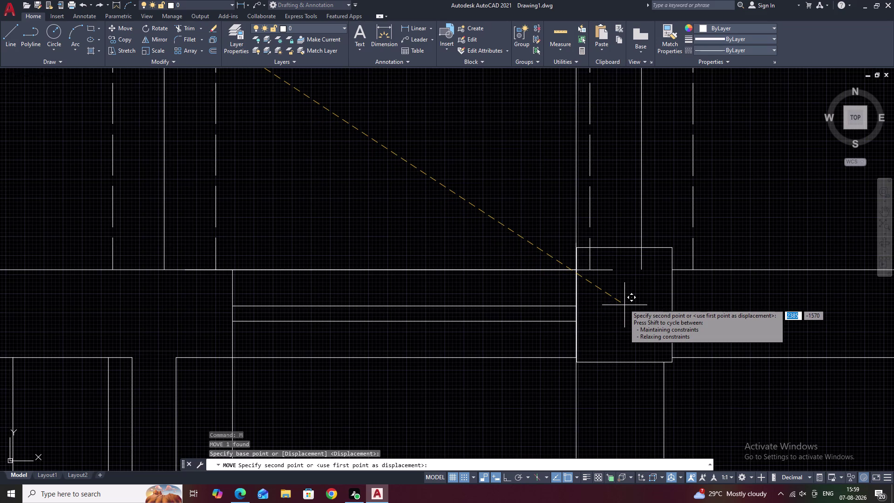
click(624, 304)
key(Escape)
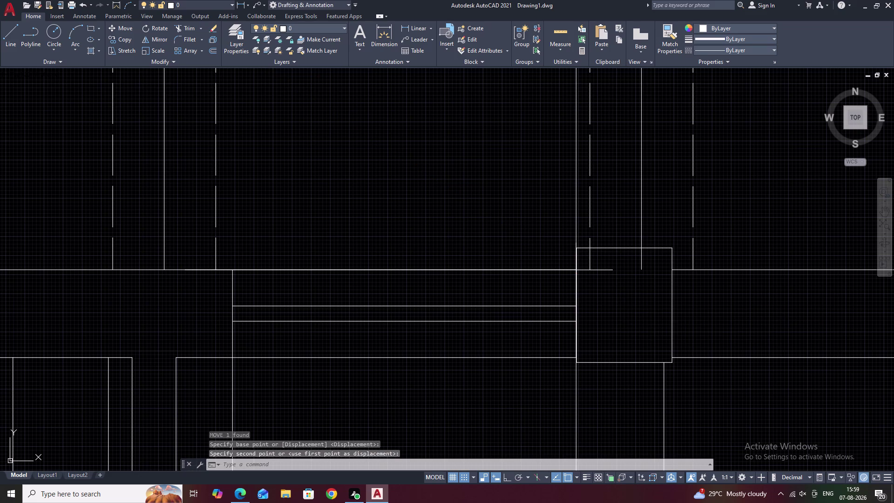
Trim away the wall line segments crossing inside the new column.
text(TR)
key(space)
drag(618, 260, 594, 283)
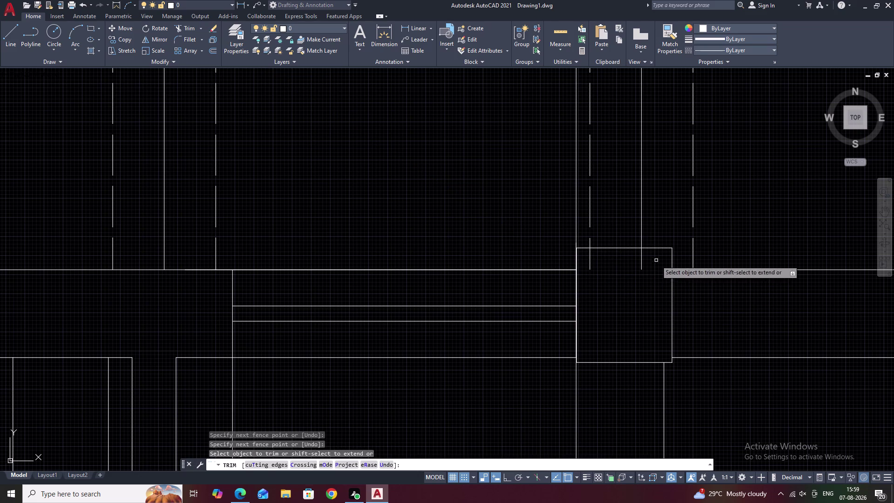
drag(657, 260, 609, 259)
drag(603, 260, 582, 260)
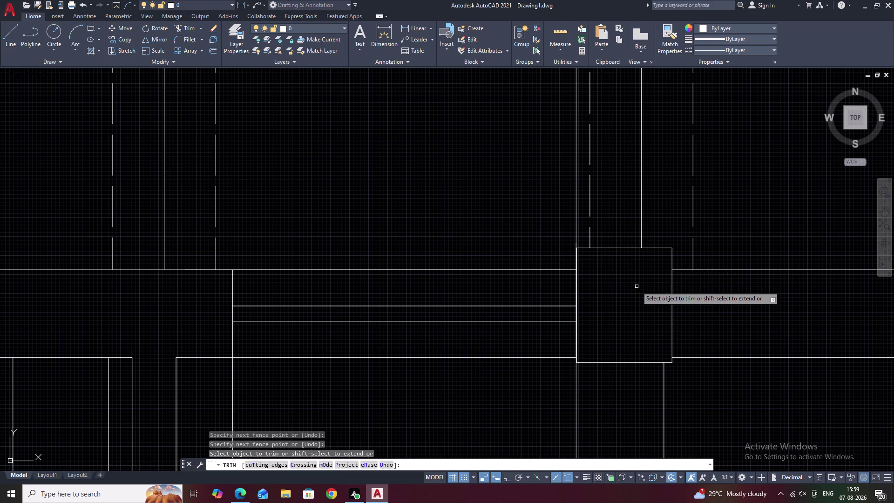
scroll(down, 3)
key(Escape)
scroll(down, 3)
middle_drag(695, 268, 588, 267)
middle_drag(622, 267, 577, 267)
middle_drag(655, 272, 578, 269)
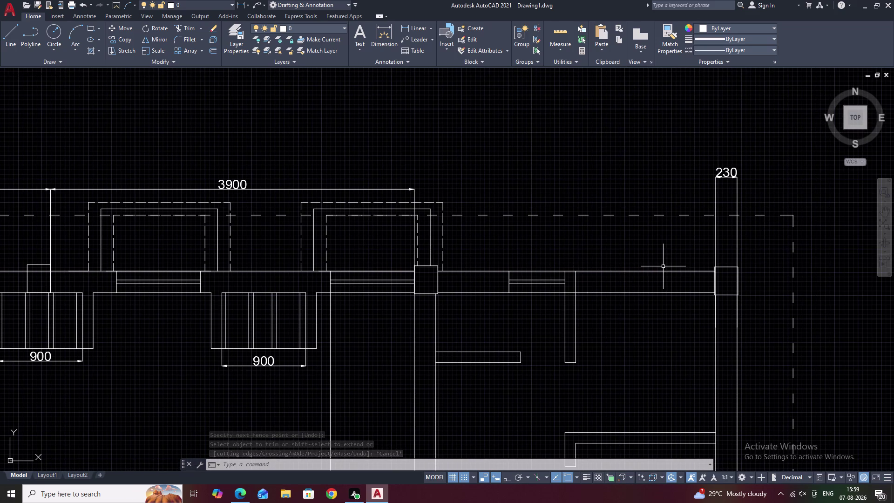
key(space)
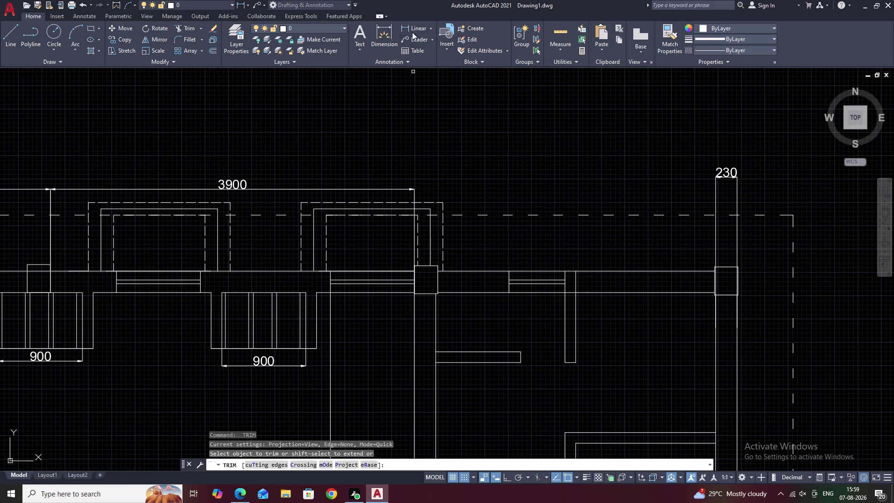
Add the 230 column dimension and the 3000 dimension to the top chain.
click(412, 29)
click(415, 321)
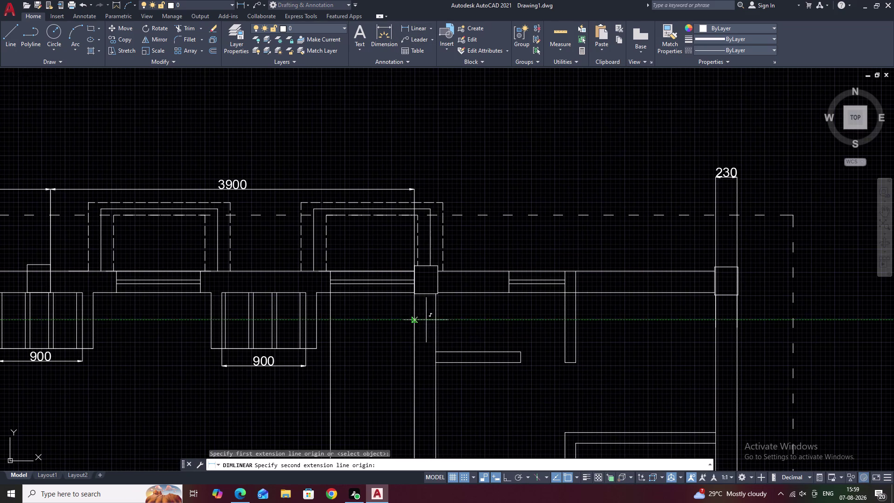
click(434, 320)
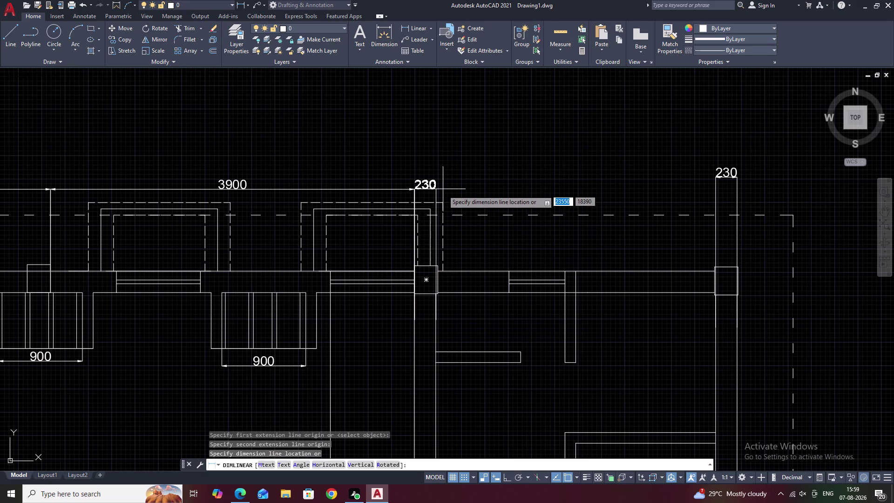
click(443, 191)
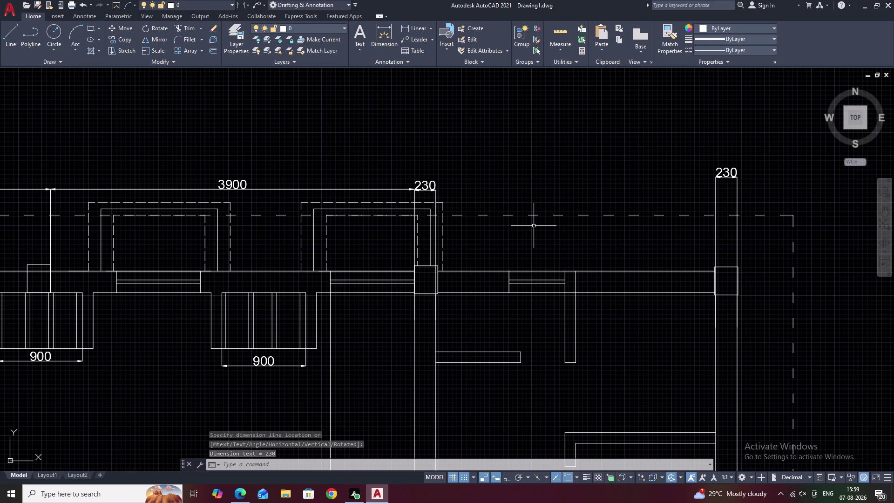
click(421, 26)
click(436, 303)
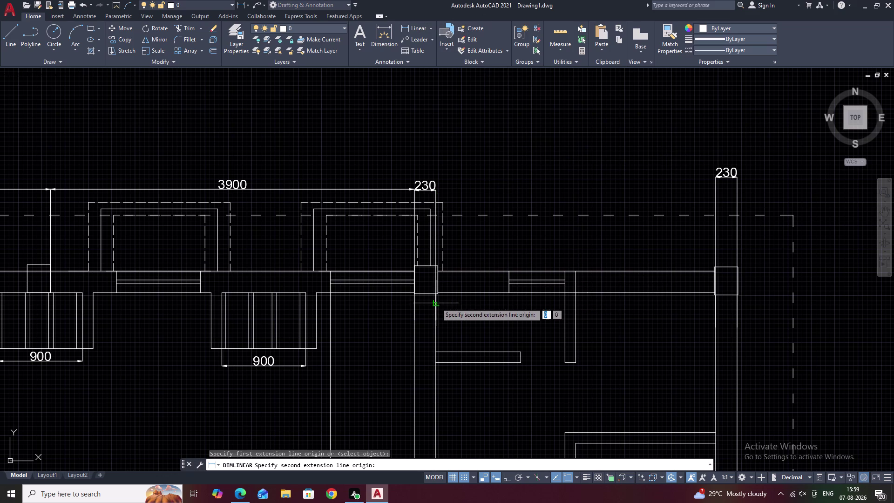
click(718, 303)
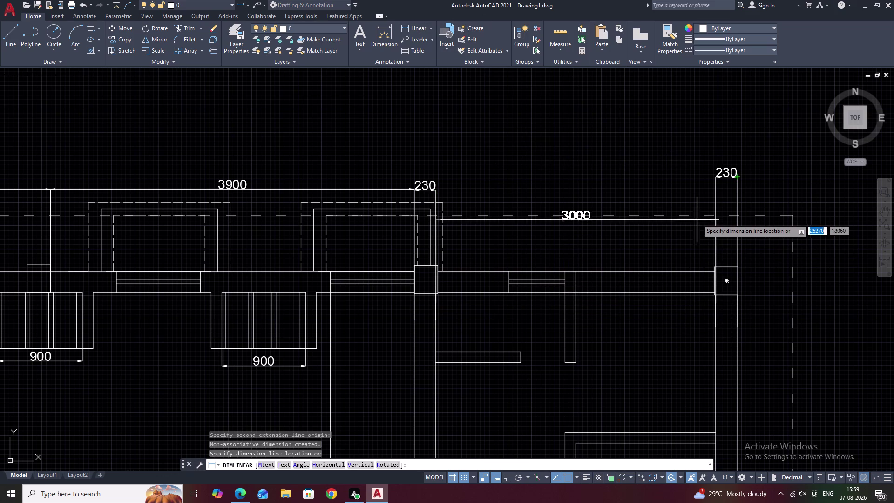
click(694, 191)
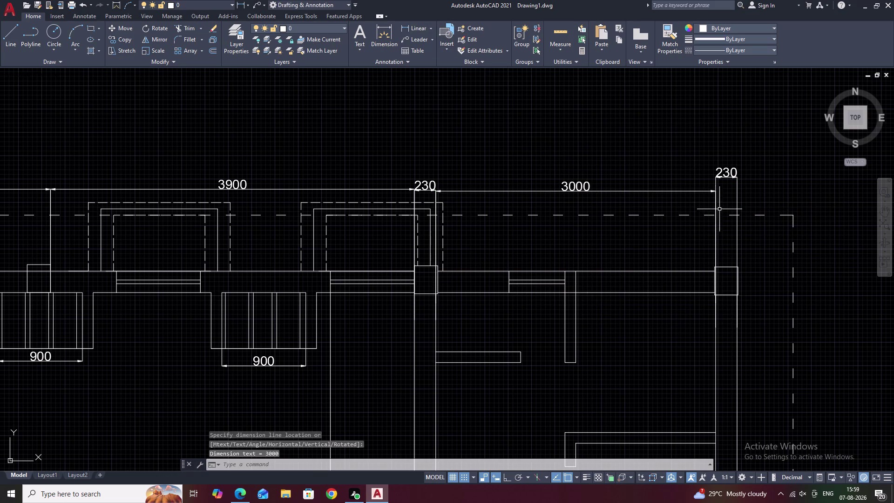
key(Escape)
Lower the raised right-hand 230 dimension into line with the chain.
click(730, 176)
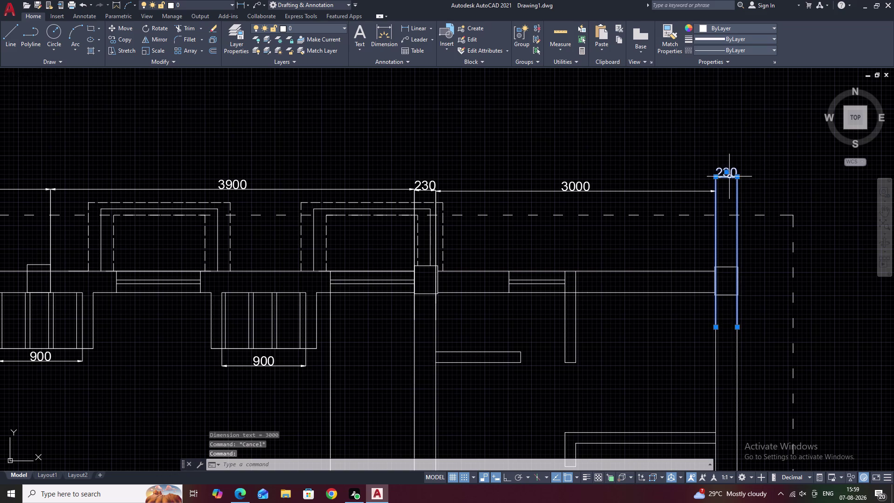
click(729, 173)
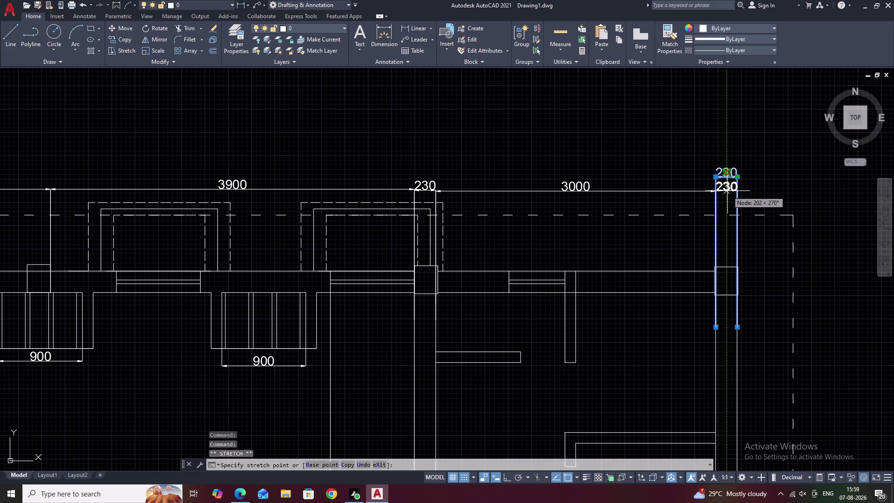
click(728, 192)
key(Escape)
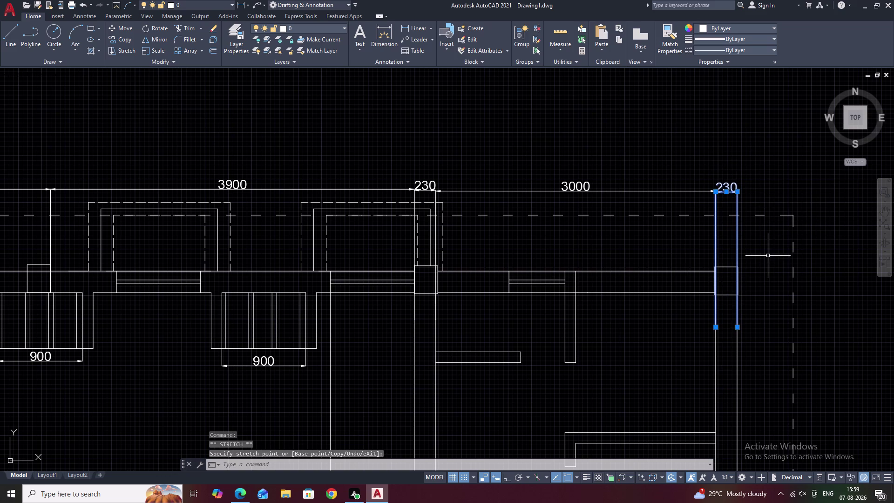
scroll(down, 3)
middle_drag(636, 247, 786, 229)
middle_drag(574, 244, 592, 178)
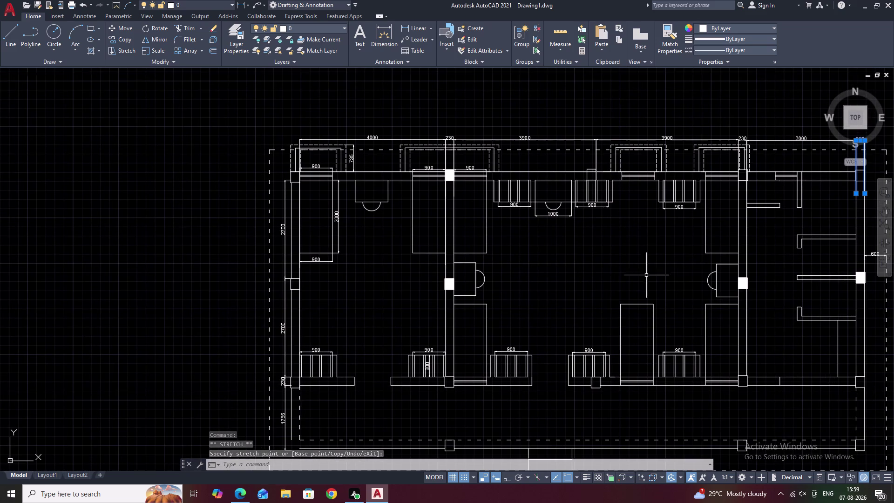
middle_drag(606, 288, 606, 274)
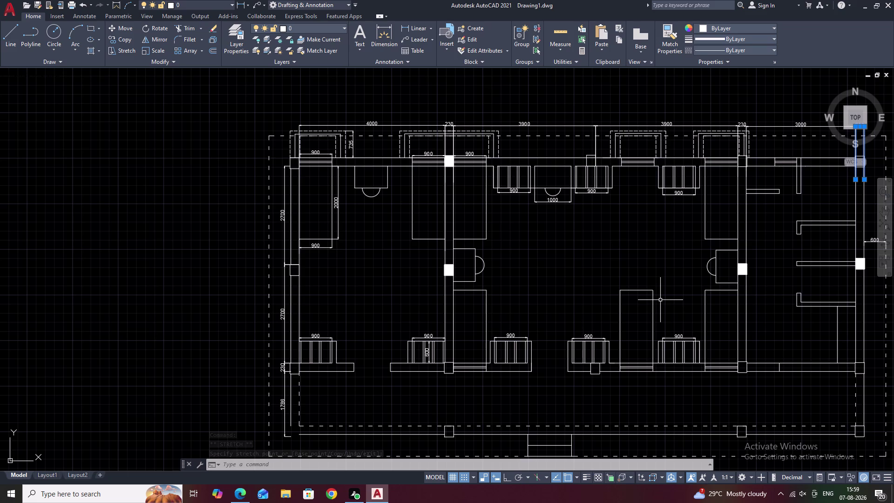
Level the 4000, adjacent 230 and first 3900 dimensions at one height.
click(411, 125)
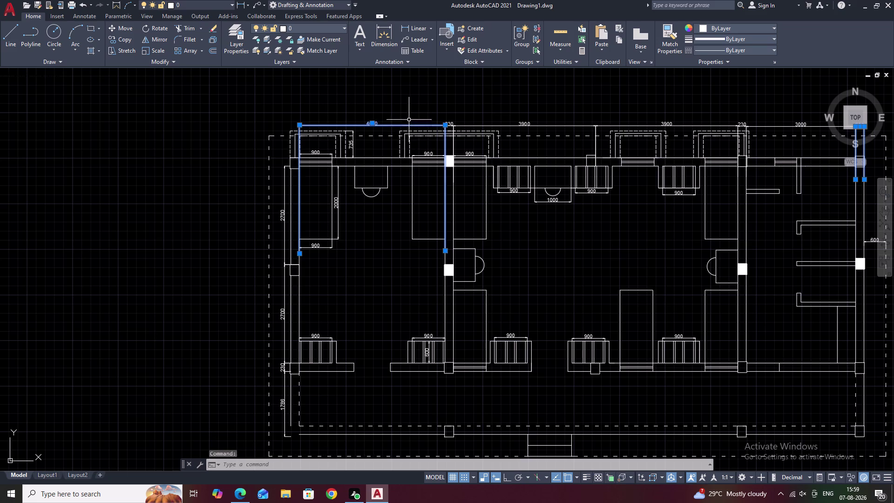
click(372, 123)
click(374, 114)
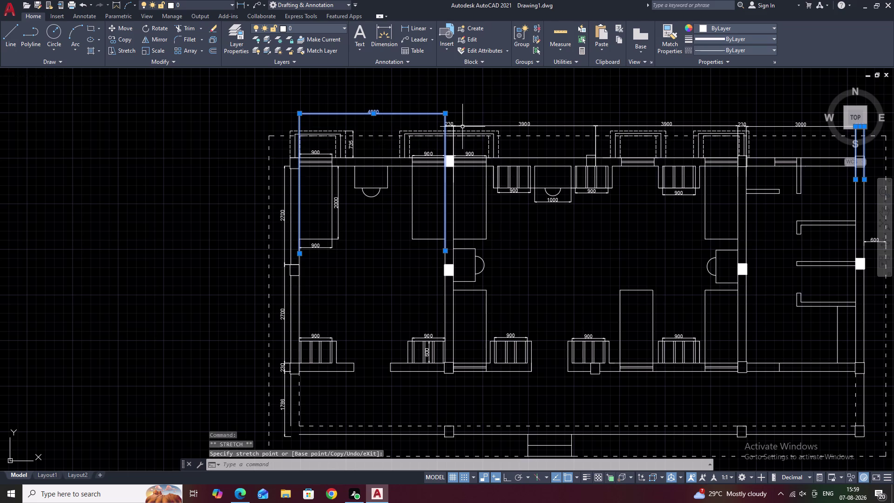
scroll(up, 3)
click(409, 130)
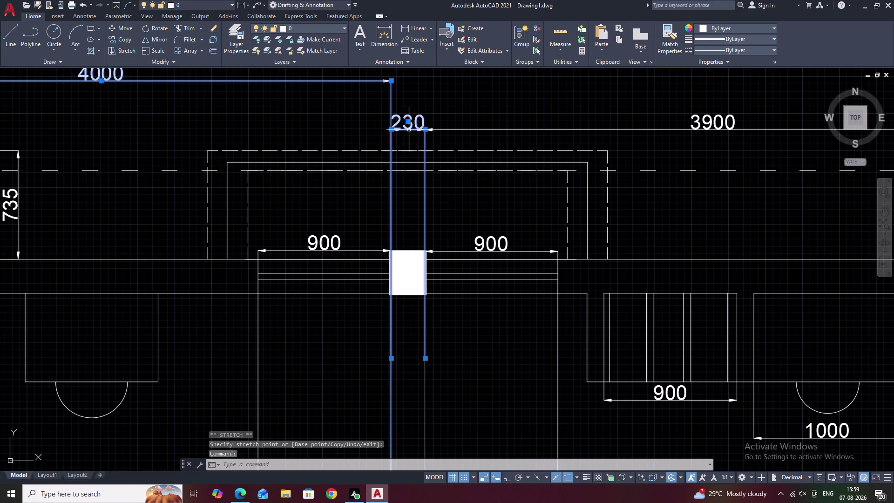
click(409, 123)
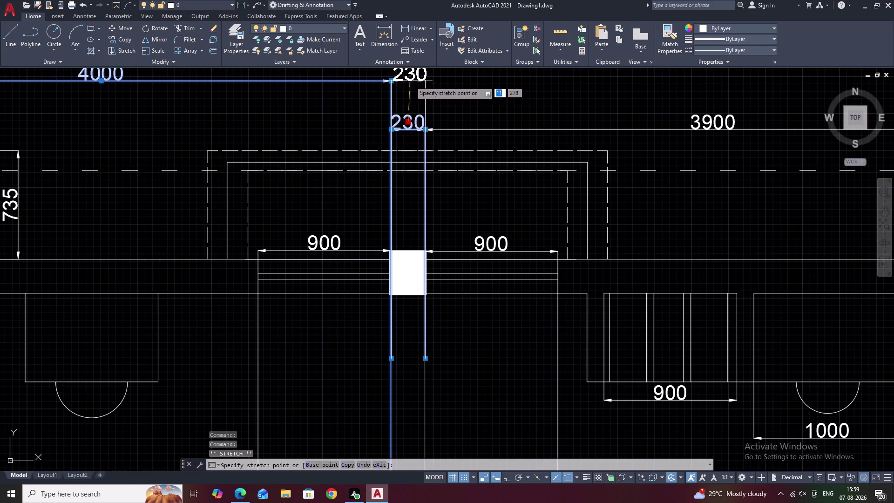
click(411, 81)
middle_drag(536, 116, 324, 173)
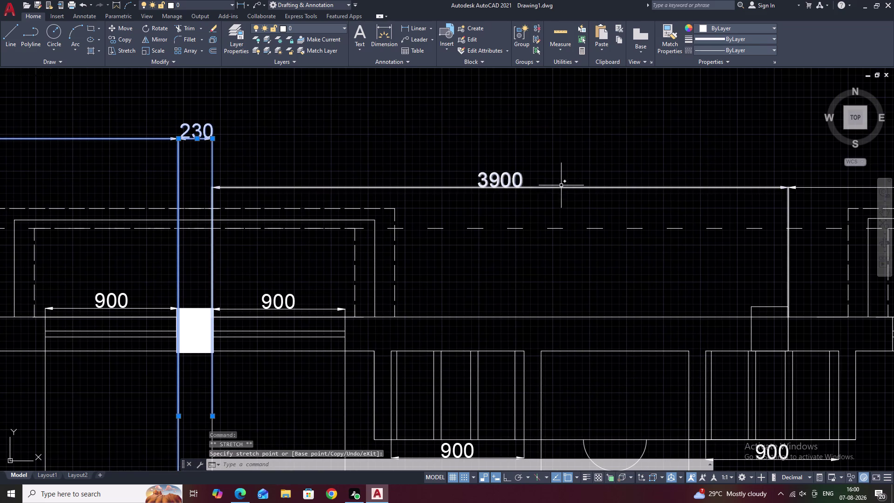
click(565, 188)
click(501, 179)
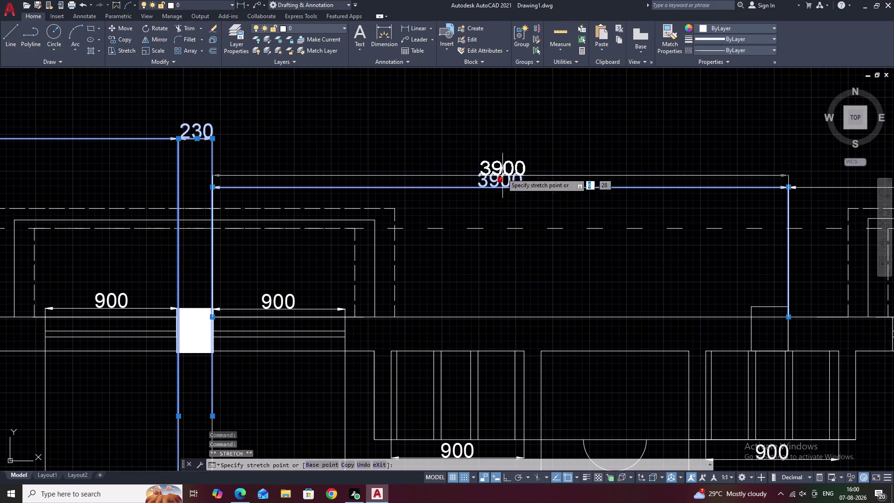
click(500, 138)
Bring the second 3900 and next 230 dimensions to the same height.
middle_drag(565, 160, 366, 172)
middle_drag(630, 208, 436, 199)
click(691, 188)
click(684, 184)
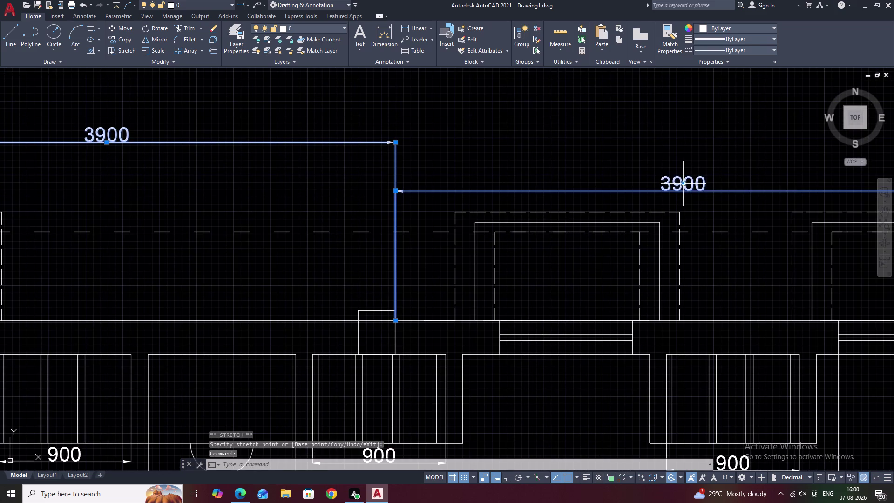
click(680, 143)
middle_drag(683, 158, 684, 159)
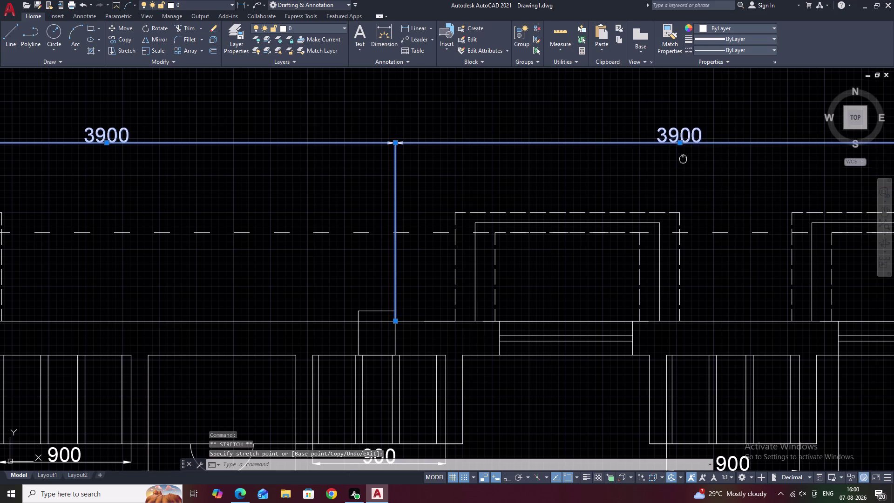
middle_drag(683, 159, 399, 191)
middle_drag(690, 213, 470, 211)
click(490, 224)
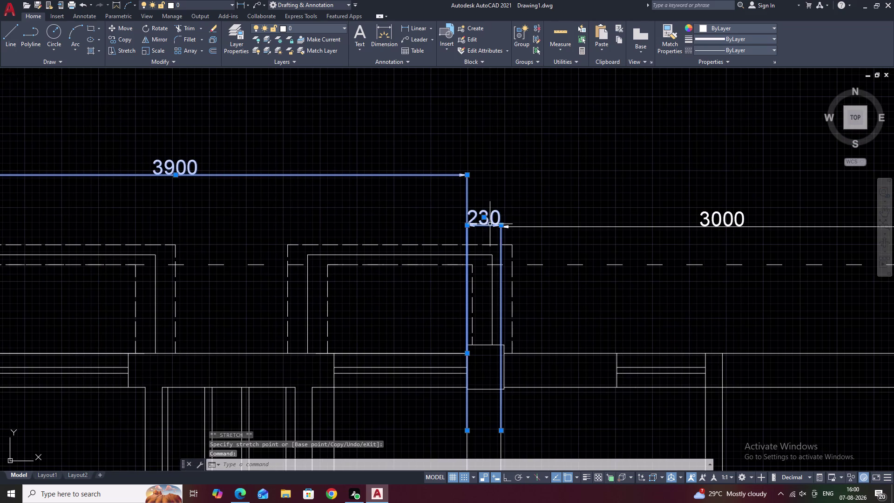
click(486, 218)
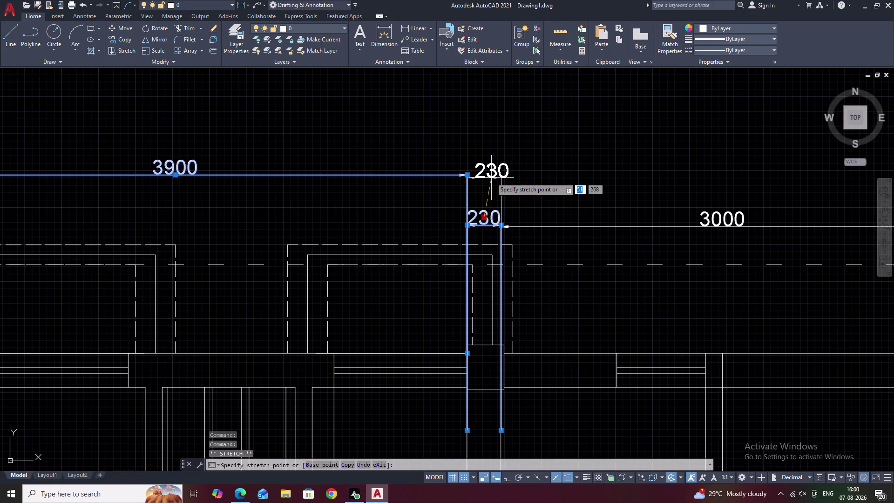
click(485, 175)
Align the 3000 and last 230 dimensions with the chain, then view the whole plan.
middle_drag(585, 202, 423, 201)
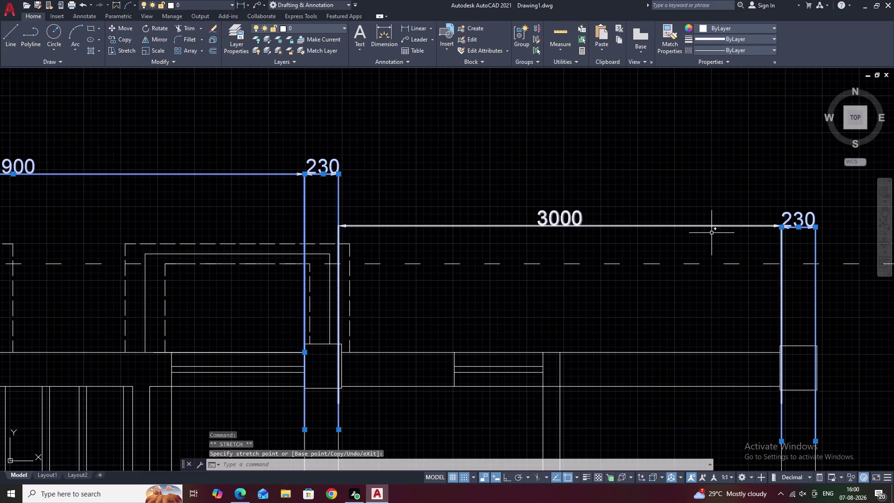
click(655, 225)
click(562, 219)
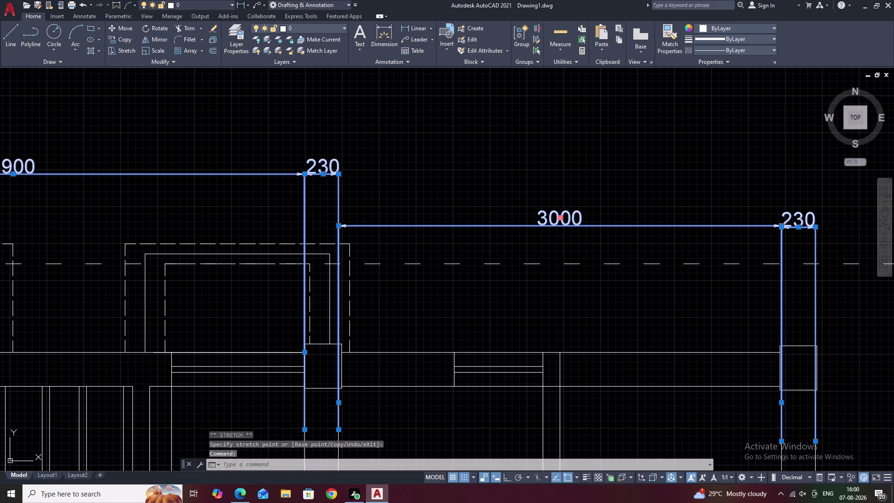
click(568, 174)
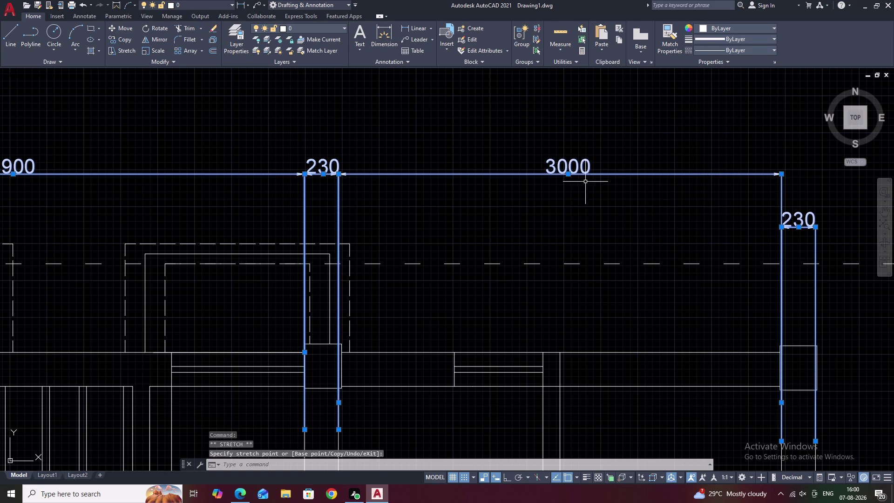
middle_drag(688, 207, 543, 213)
click(656, 232)
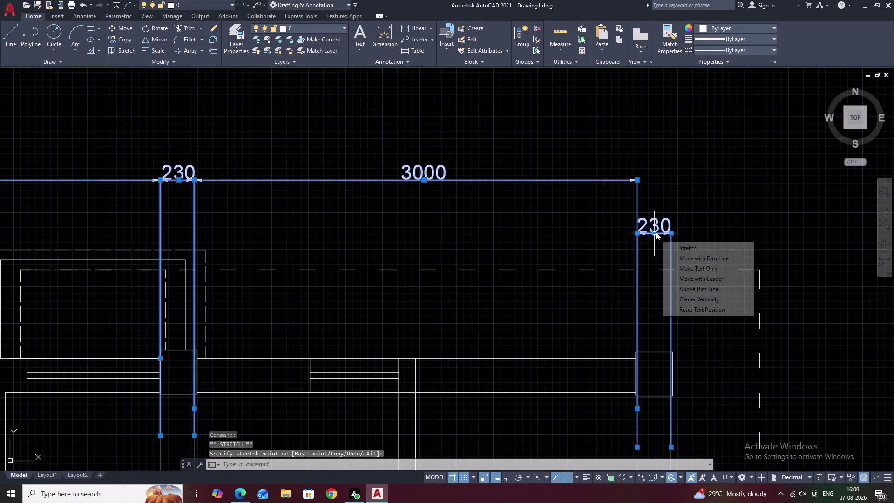
click(657, 180)
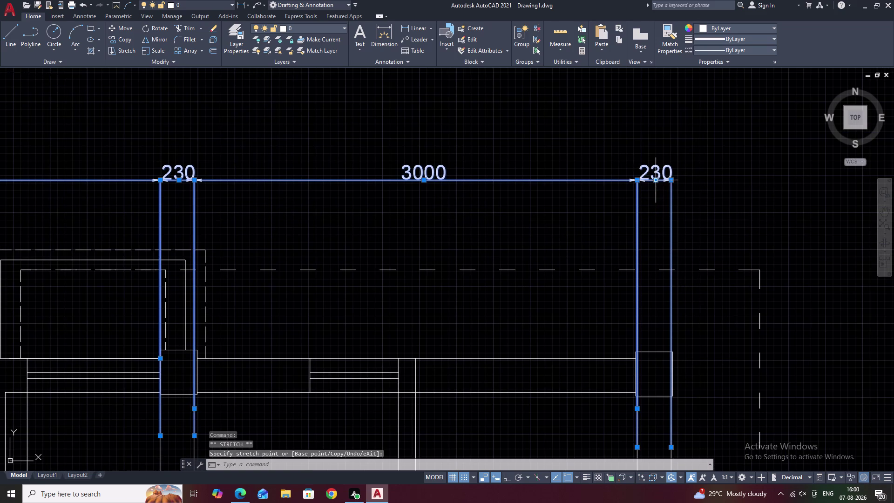
key(Escape)
scroll(down, 3)
middle_drag(665, 250, 832, 269)
middle_drag(616, 264, 828, 265)
scroll(down, 3)
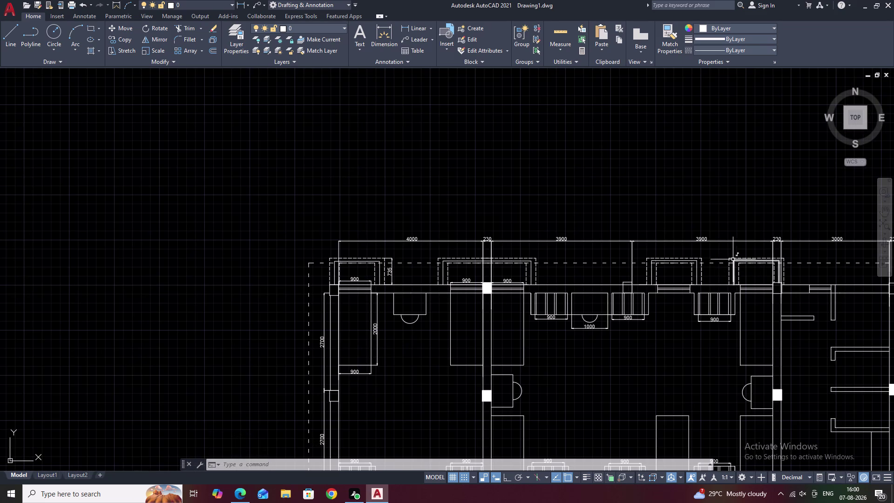
Frame the whole plan and start the overall dimension at the left outer wall.
middle_drag(587, 237, 466, 186)
middle_drag(476, 213, 481, 190)
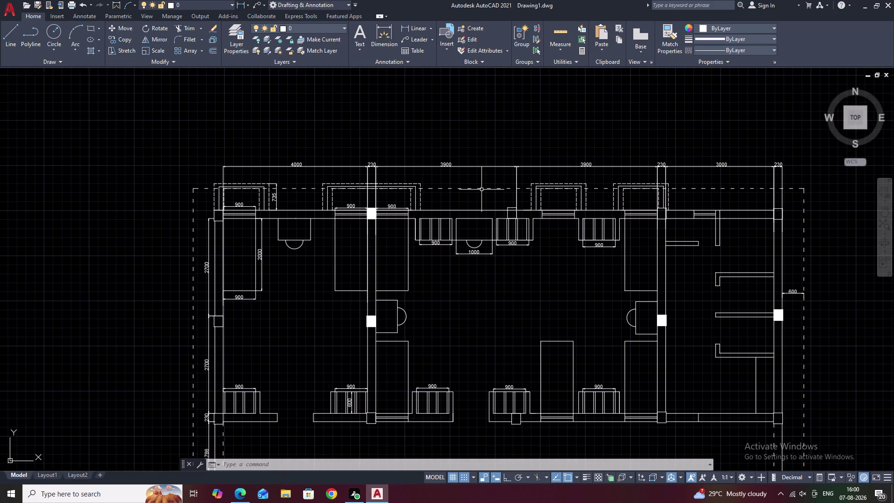
middle_drag(335, 139, 367, 185)
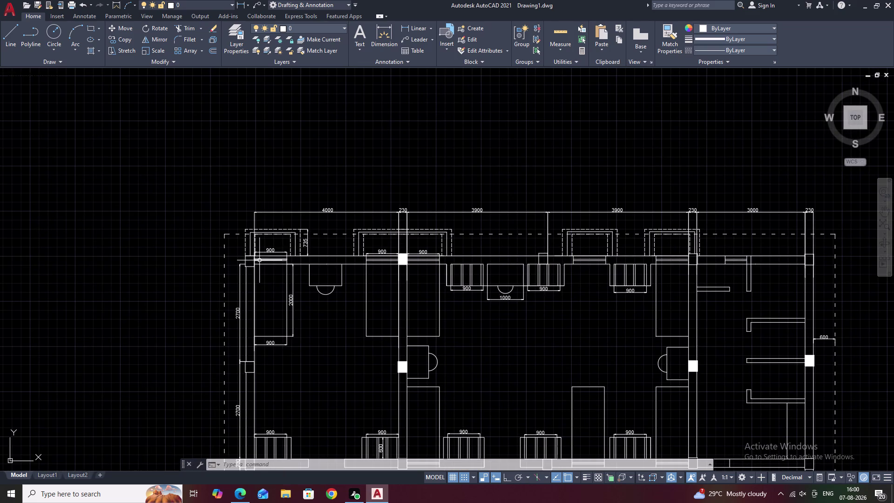
scroll(up, 3)
scroll(down, 3)
middle_drag(298, 335, 303, 193)
scroll(down, 3)
middle_drag(326, 307, 323, 284)
scroll(up, 3)
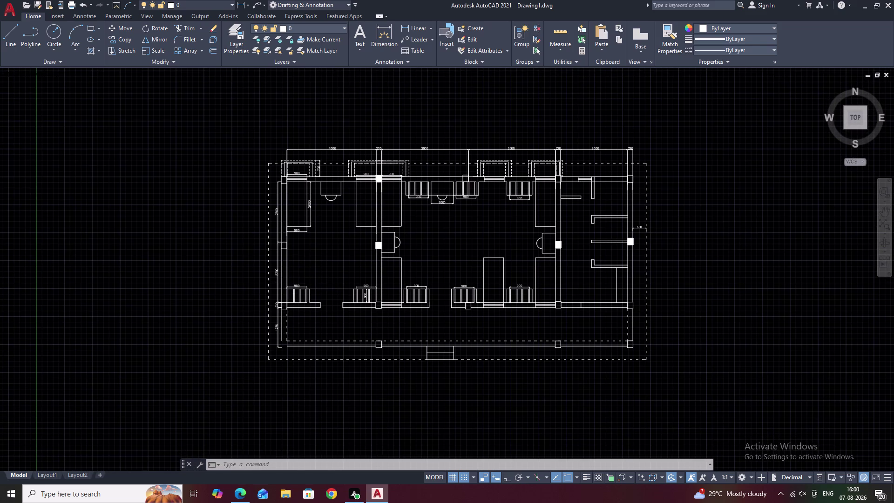
click(412, 26)
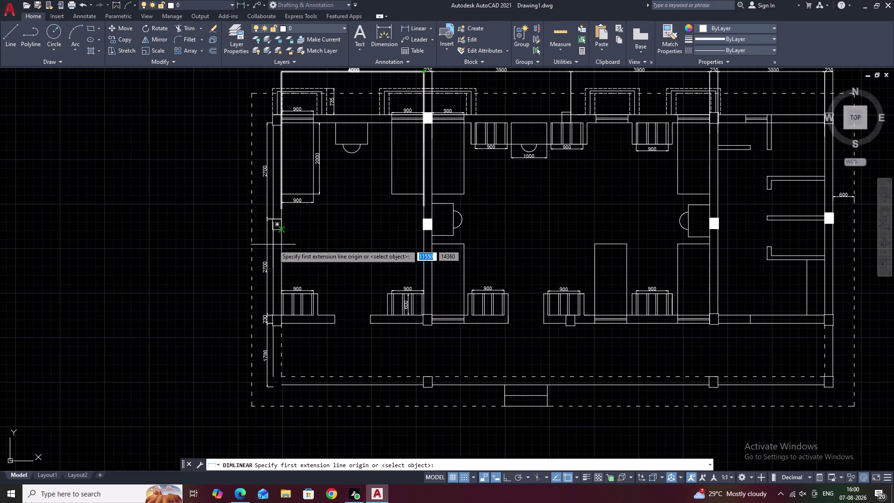
click(272, 251)
End it at the right outer wall and place the 15720 dimension above the chain.
middle_drag(752, 271, 638, 252)
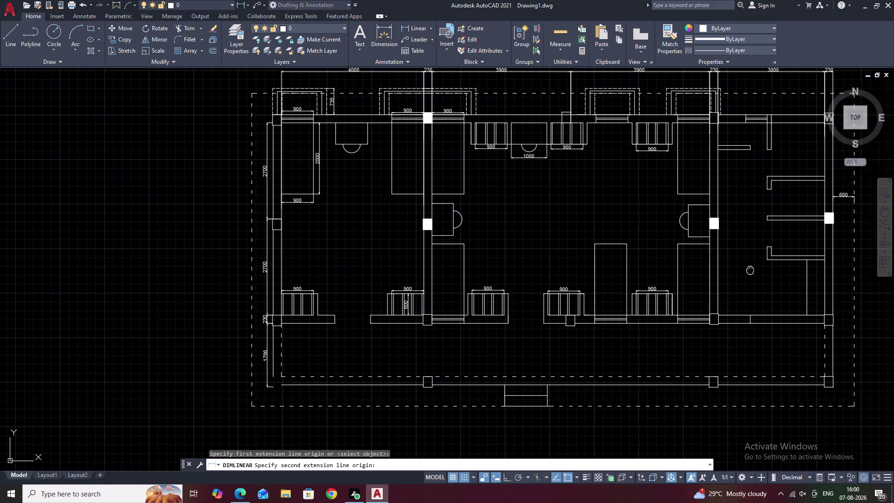
middle_drag(638, 251, 532, 250)
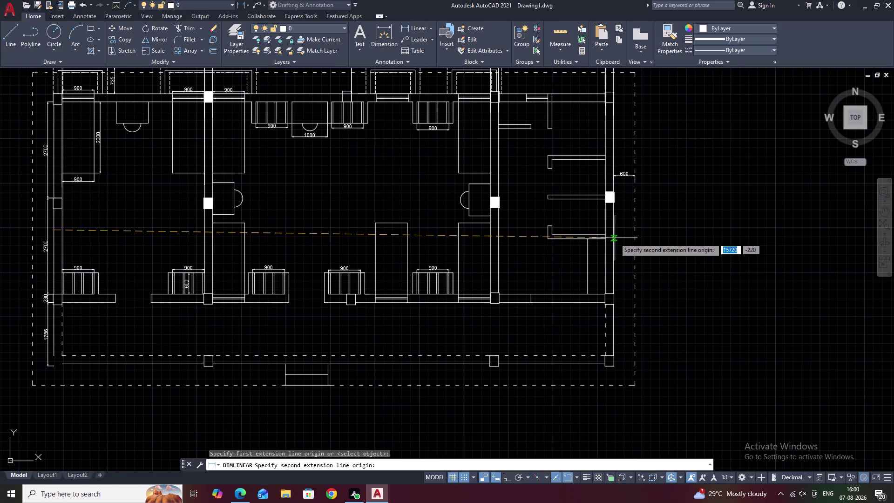
click(614, 235)
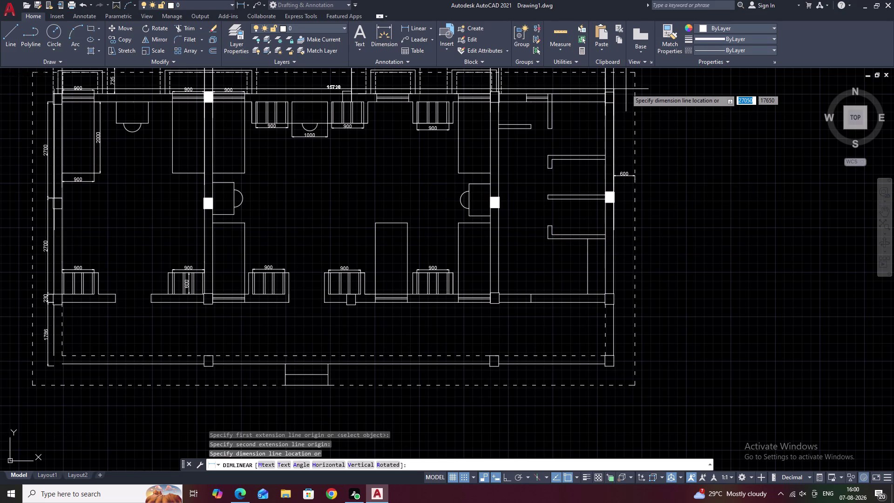
middle_drag(626, 88, 648, 196)
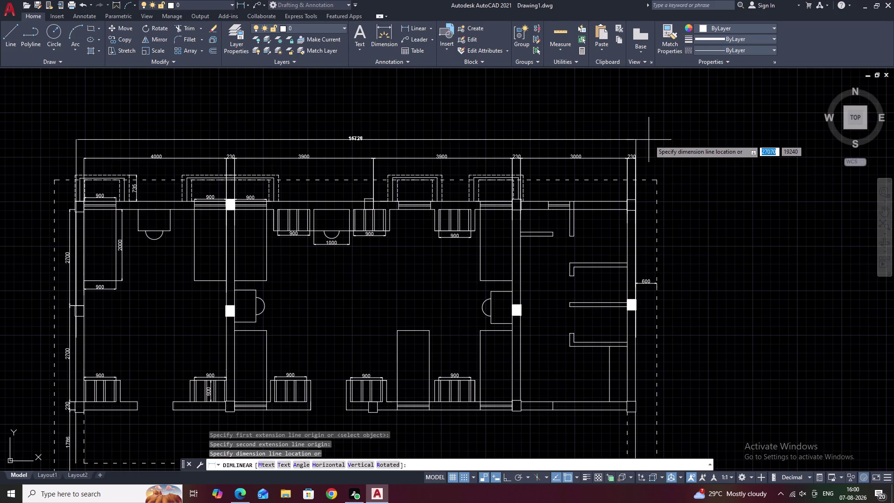
click(649, 137)
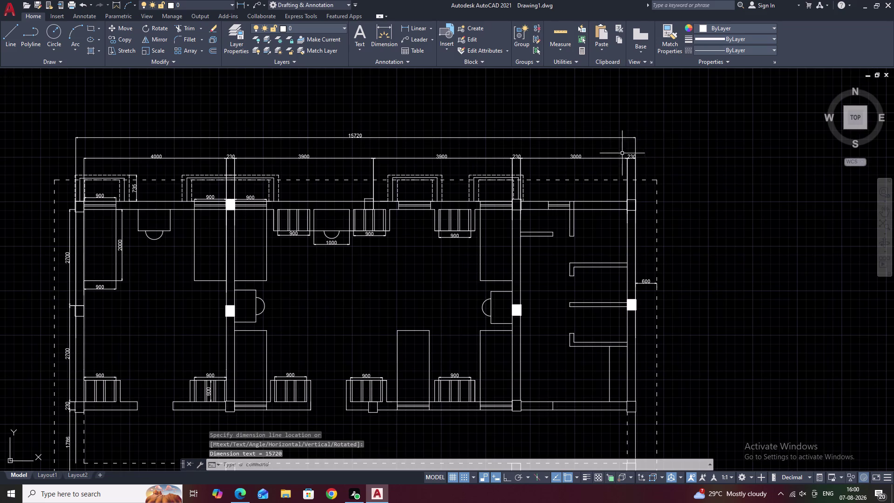
middle_drag(522, 199, 558, 135)
middle_drag(594, 176, 613, 188)
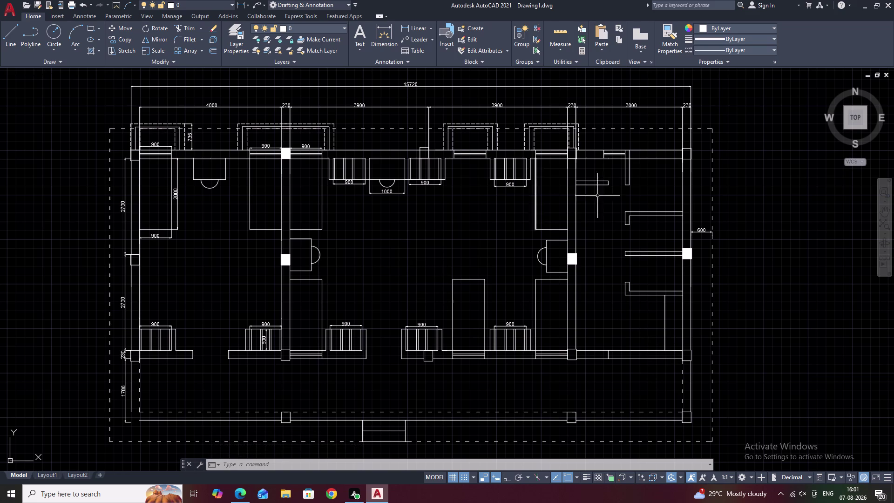
Pan and zoom to frame the right side of the floor plan.
scroll(up, 3)
scroll(down, 3)
scroll(down, 3)
middle_drag(654, 201, 674, 206)
middle_drag(595, 208, 646, 209)
scroll(up, 3)
middle_drag(586, 209, 610, 227)
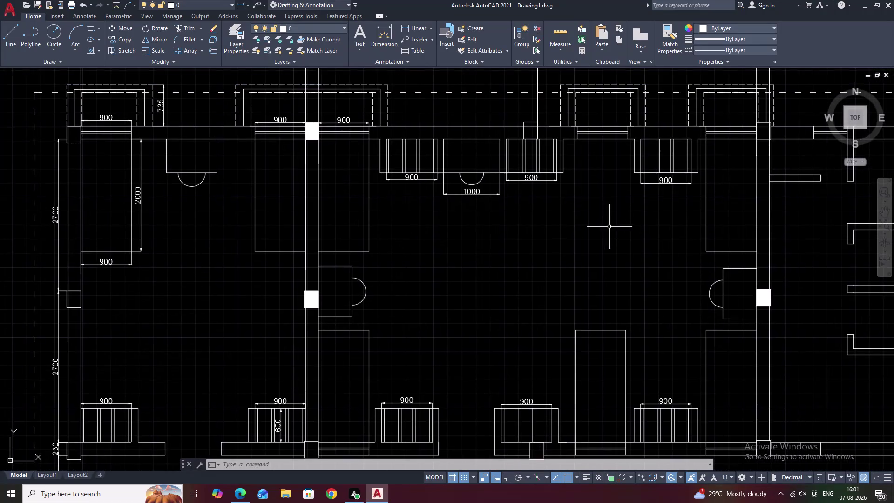
scroll(down, 3)
middle_drag(607, 224, 583, 229)
middle_drag(734, 232, 675, 228)
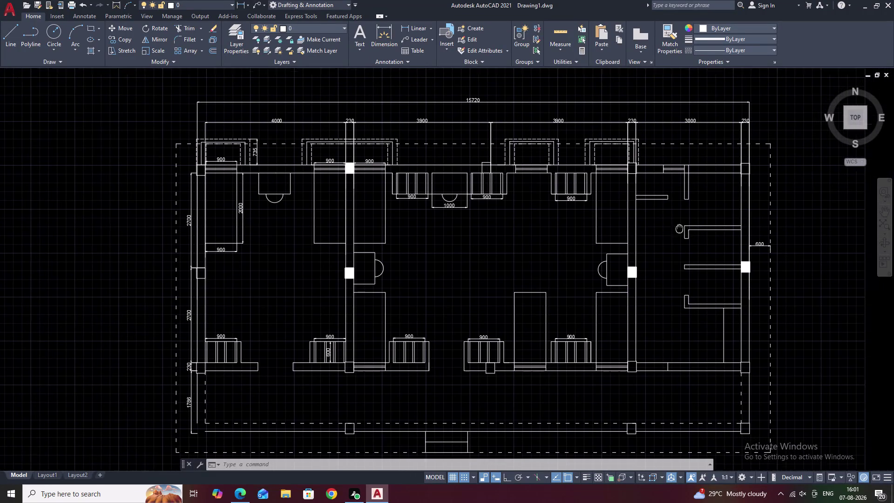
middle_drag(675, 229, 665, 228)
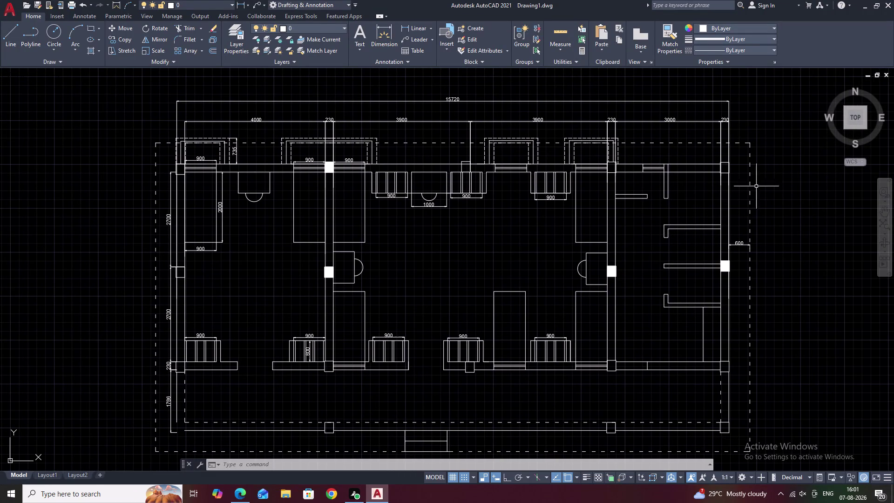
Begin a right-wall linear dimension, then cancel the unfinished 5860 dimension.
key(space)
scroll(up, 3)
click(660, 142)
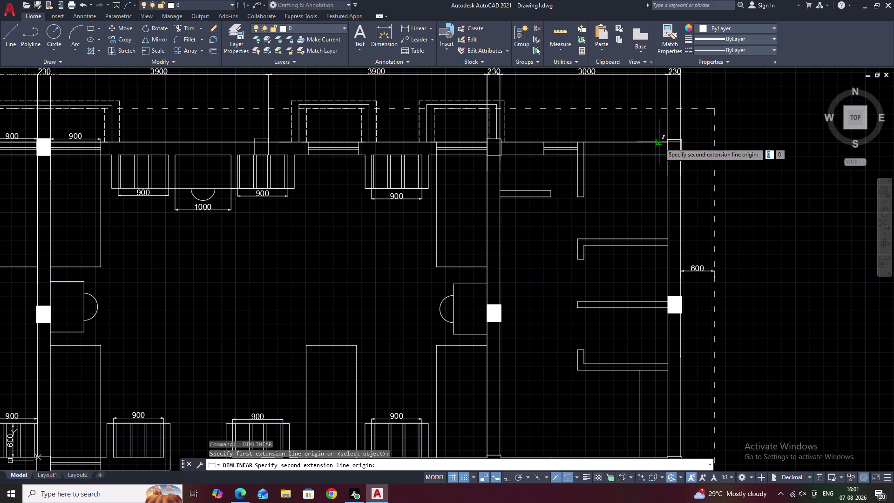
middle_drag(659, 251, 675, 165)
middle_drag(667, 246, 679, 183)
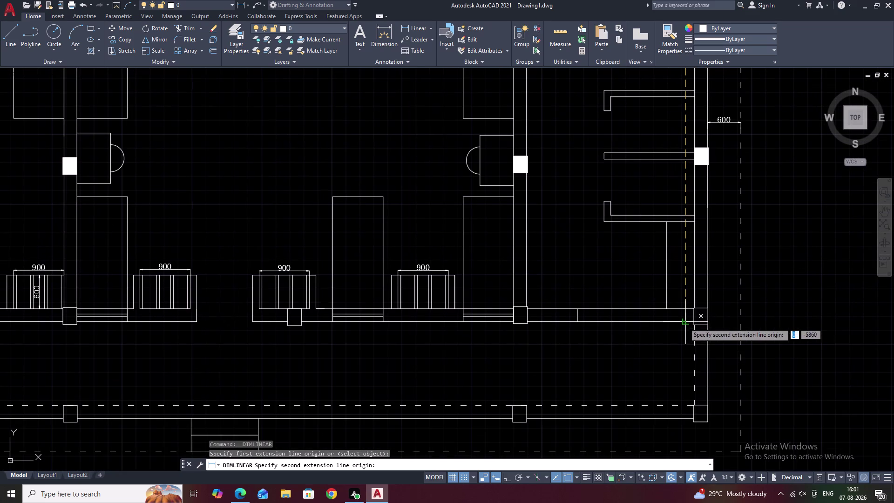
click(685, 322)
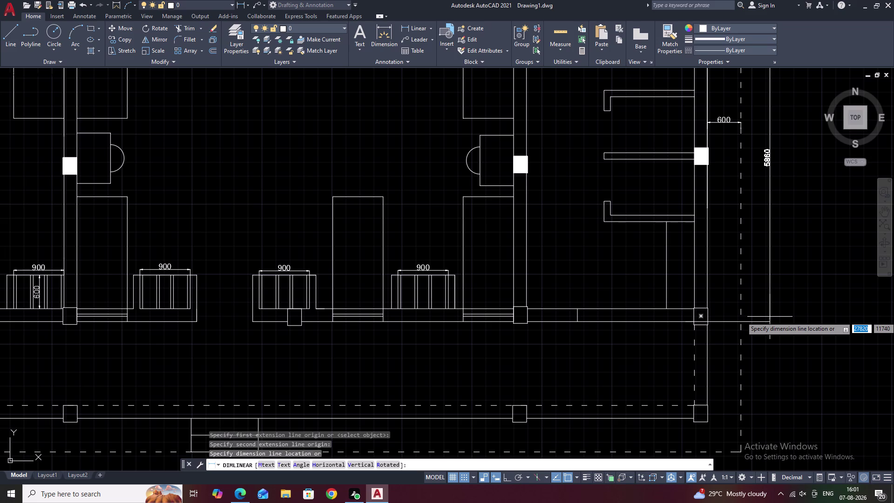
key(Escape)
Dimension from the top-right to bottom-right corner, placing the 7587 dimension right of the plan.
middle_drag(773, 286, 774, 316)
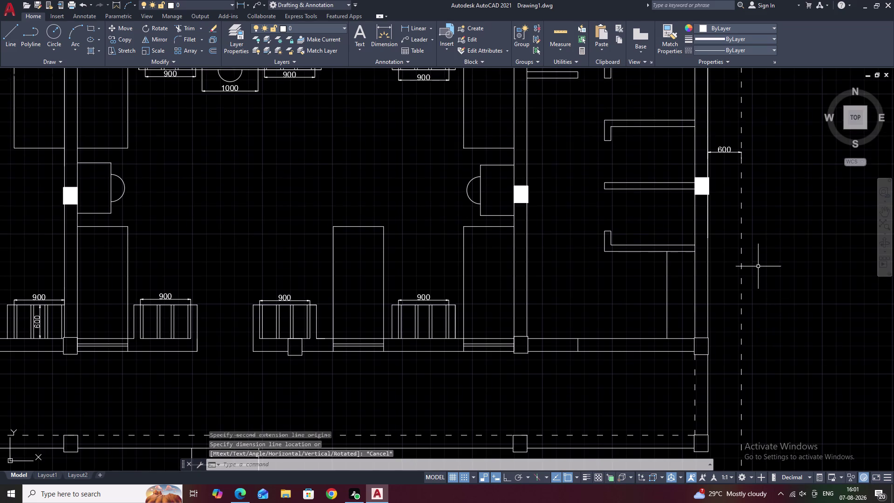
scroll(down, 3)
middle_drag(725, 132, 720, 168)
key(space)
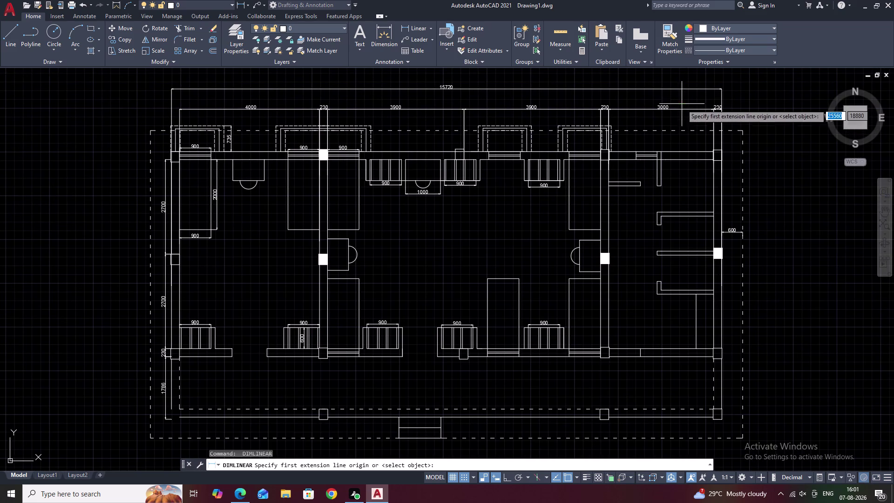
click(688, 151)
middle_drag(703, 318, 704, 260)
click(700, 359)
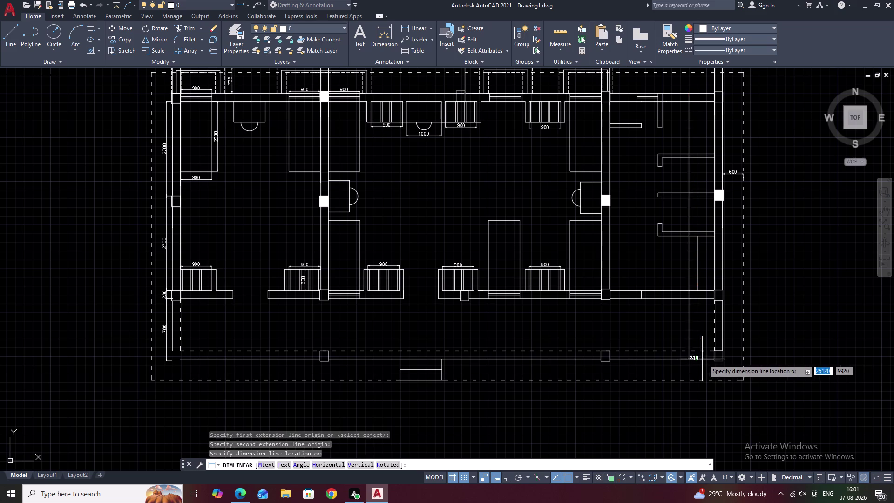
click(760, 348)
middle_drag(786, 240, 787, 276)
middle_drag(518, 259, 520, 258)
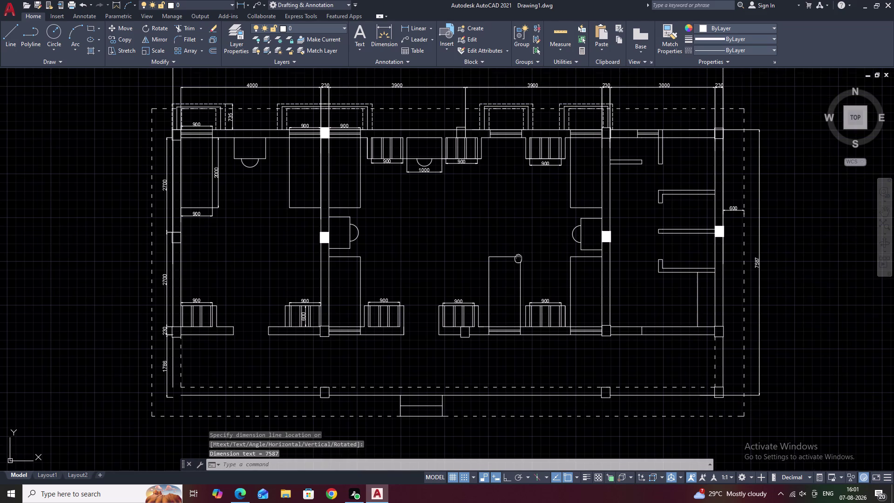
middle_drag(521, 257, 582, 254)
key(Escape)
Move the upper 2700 dimension line farther out from the left wall.
middle_drag(443, 232, 523, 225)
middle_drag(453, 217, 532, 225)
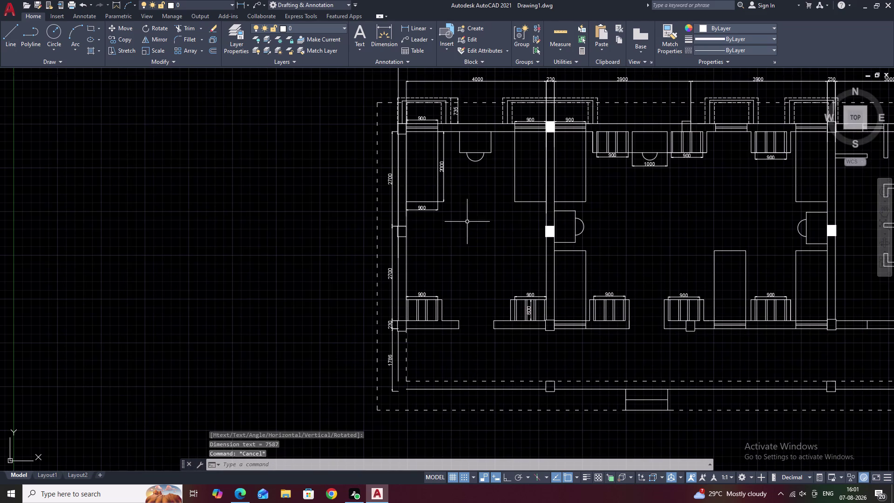
middle_drag(473, 225, 486, 218)
middle_drag(487, 217, 348, 250)
middle_drag(526, 240, 467, 247)
middle_drag(516, 247, 517, 234)
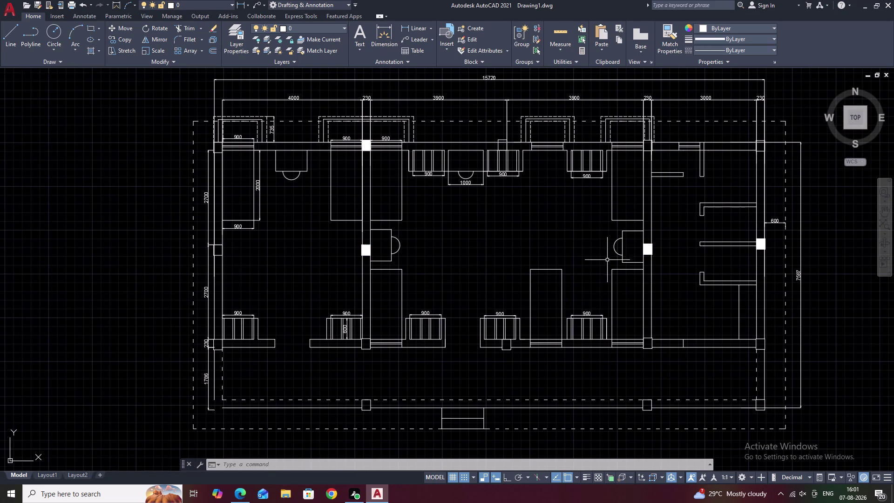
middle_drag(602, 252, 619, 228)
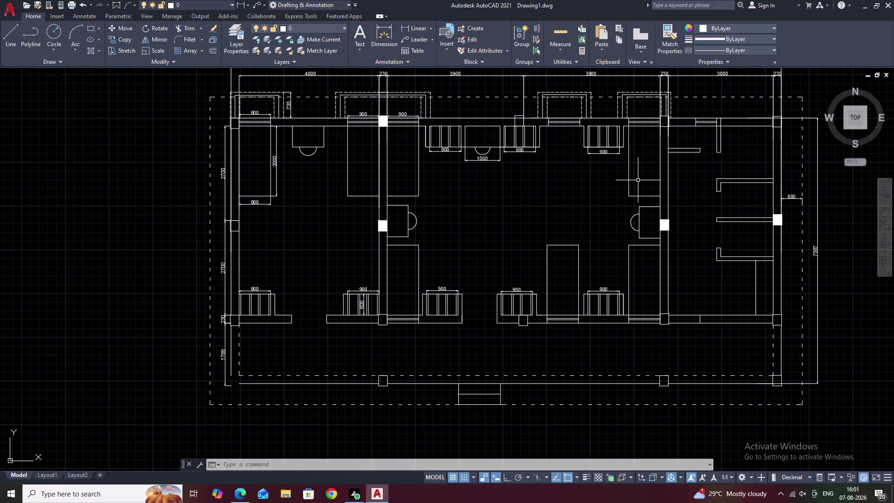
middle_drag(637, 181, 800, 233)
middle_drag(536, 204, 686, 215)
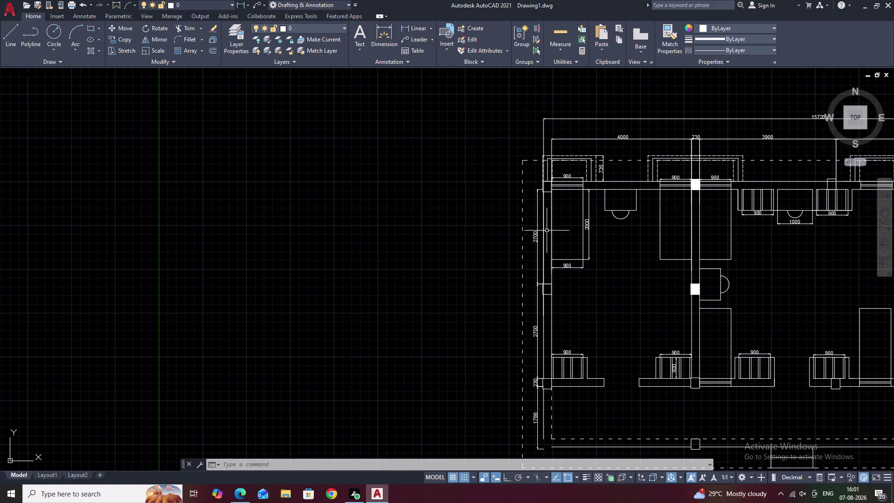
click(537, 232)
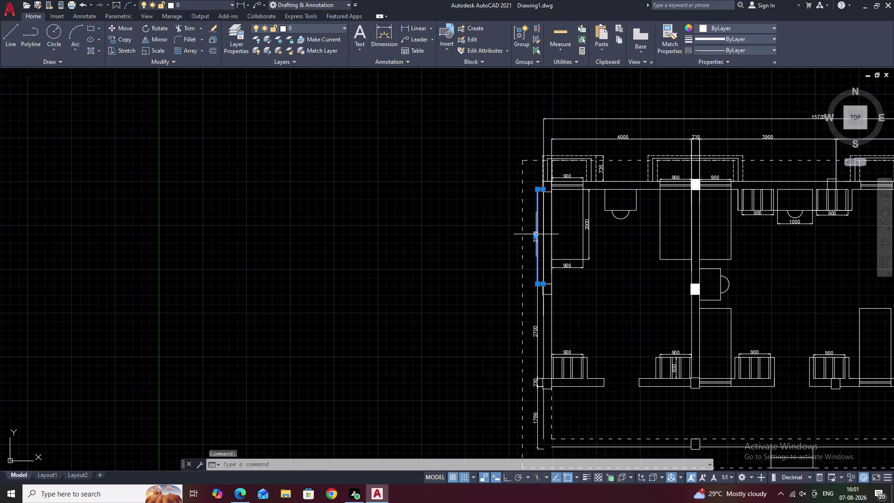
click(535, 236)
click(510, 238)
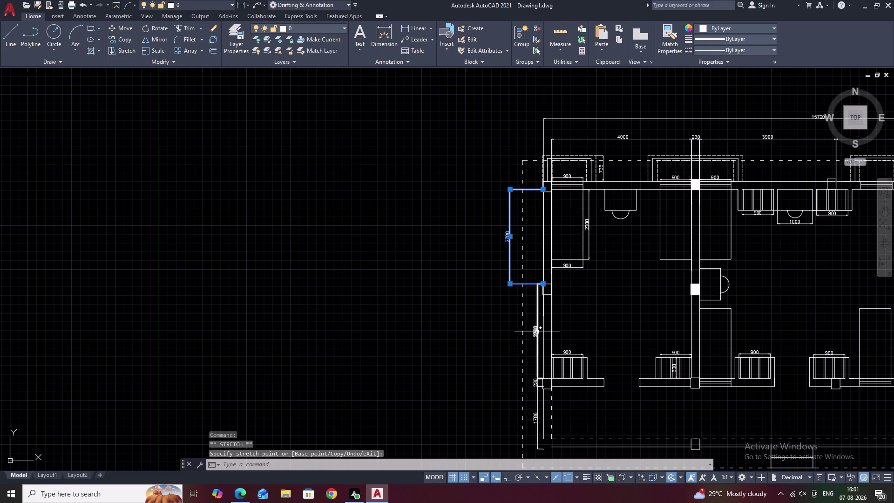
Align the lower 2700 dimension line with the upper 2700.
click(536, 333)
click(535, 332)
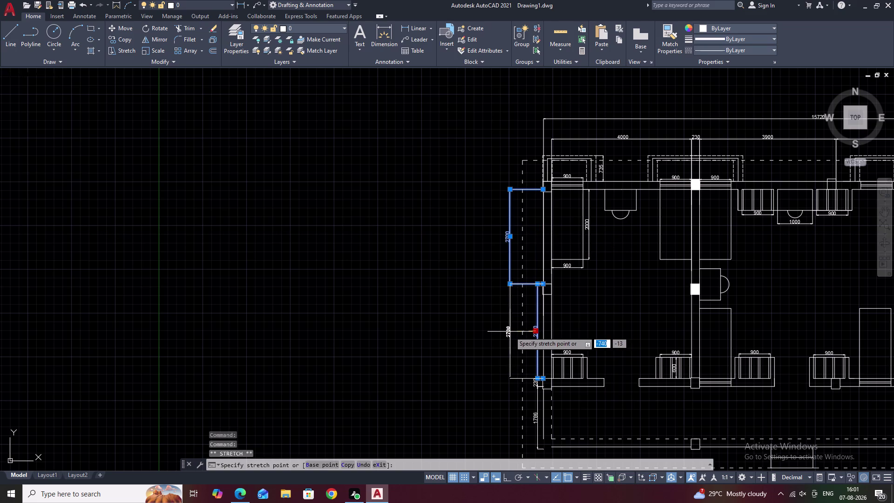
click(510, 331)
middle_drag(528, 339, 528, 267)
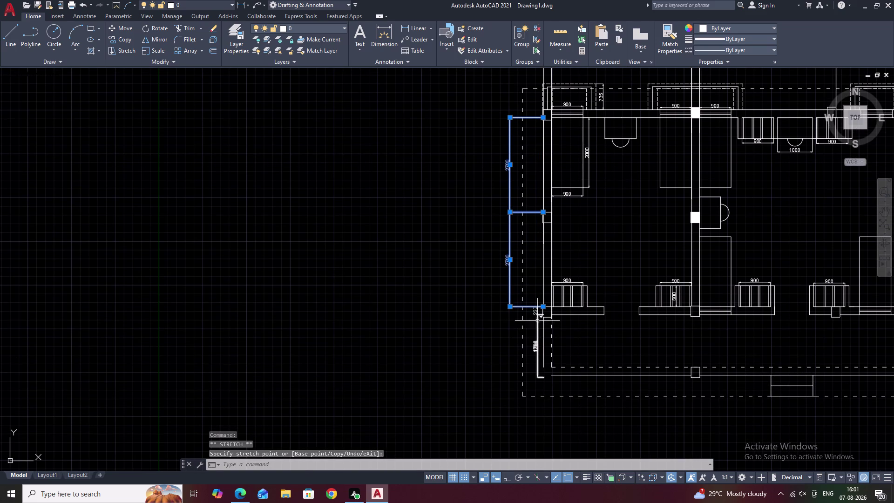
scroll(up, 3)
Align the 230 dimension line with the two 2700 dimensions.
click(532, 311)
click(527, 309)
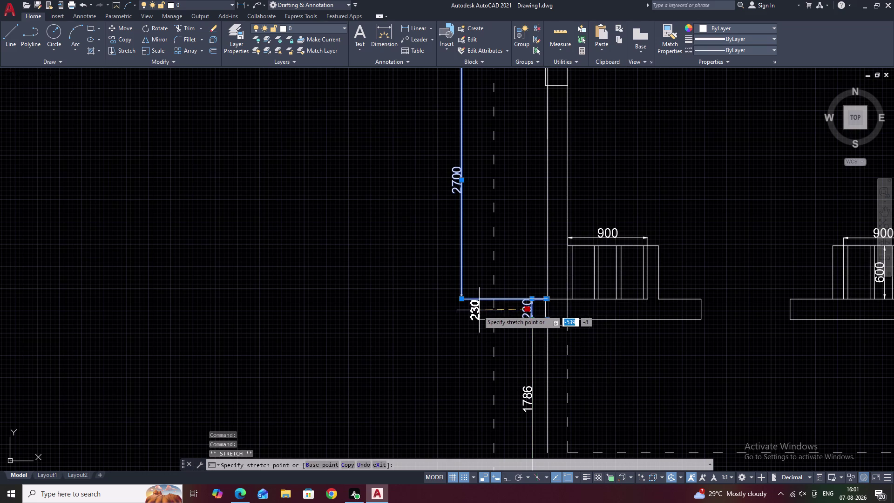
click(462, 310)
middle_drag(487, 323, 522, 199)
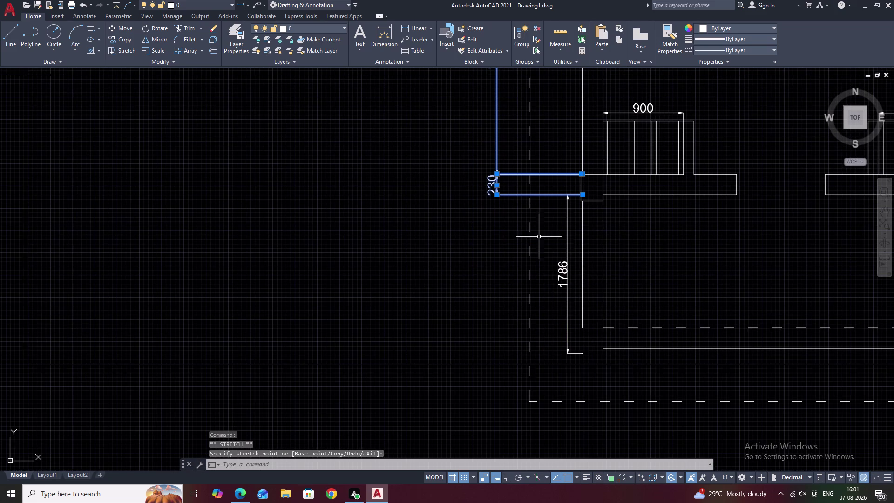
Align the 1786 dimension line with the other left-side dimensions.
click(563, 276)
click(565, 275)
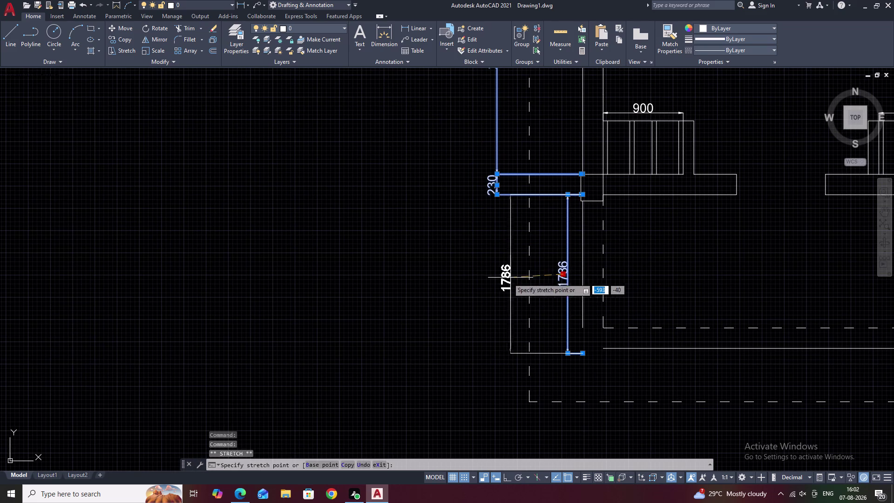
click(497, 280)
scroll(down, 3)
middle_drag(661, 316, 622, 230)
scroll(down, 3)
middle_drag(659, 235, 595, 264)
middle_drag(637, 260, 637, 259)
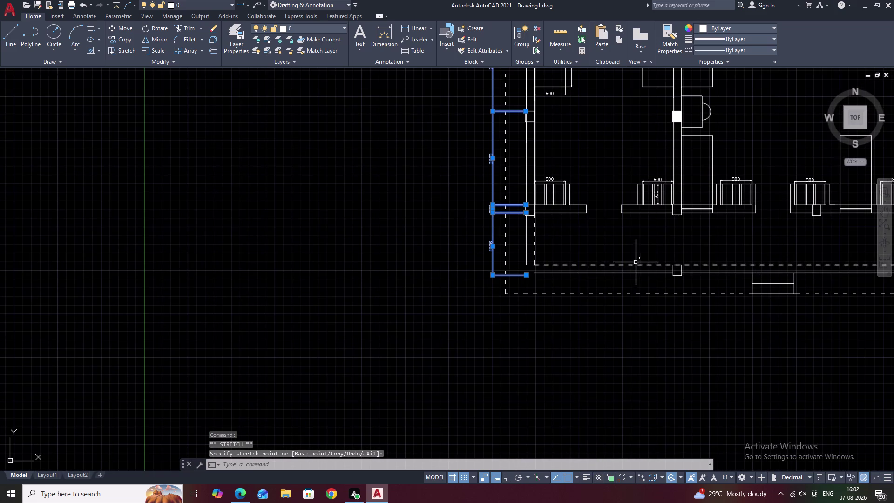
middle_drag(636, 259, 557, 236)
scroll(down, 3)
middle_drag(592, 238, 550, 243)
scroll(up, 3)
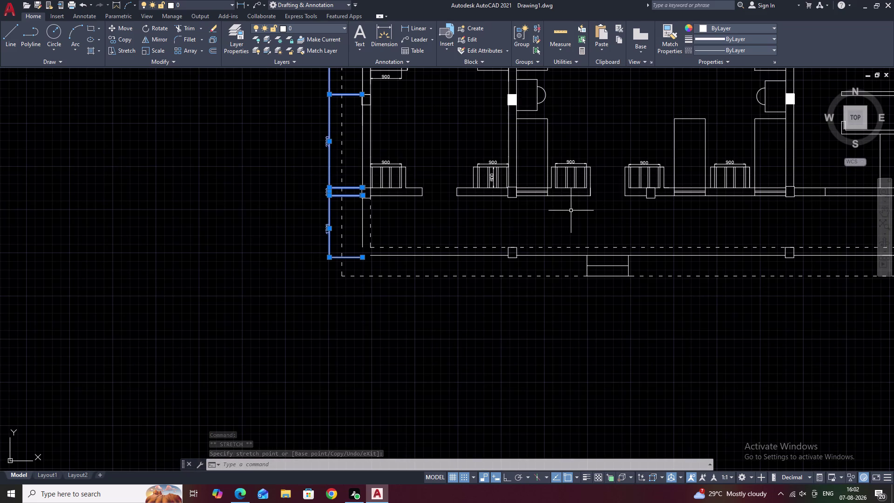
Start a fillet between two wall lines, then cancel it.
text(F)
key(space)
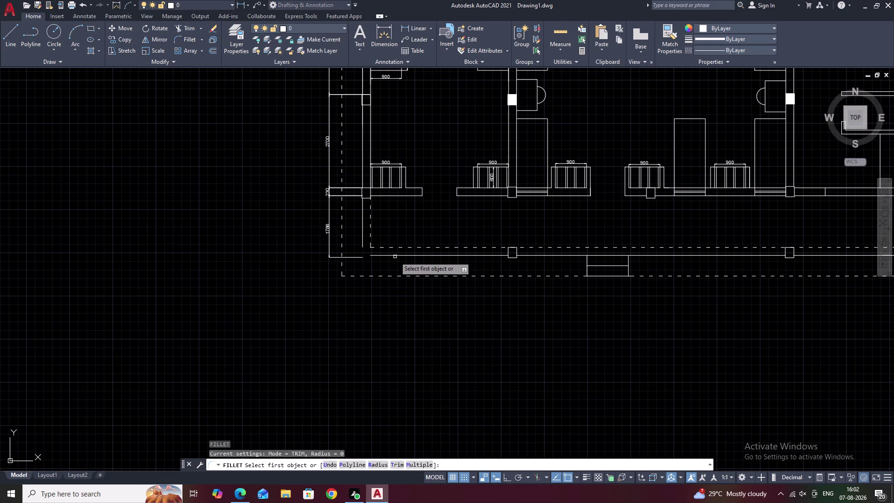
click(395, 256)
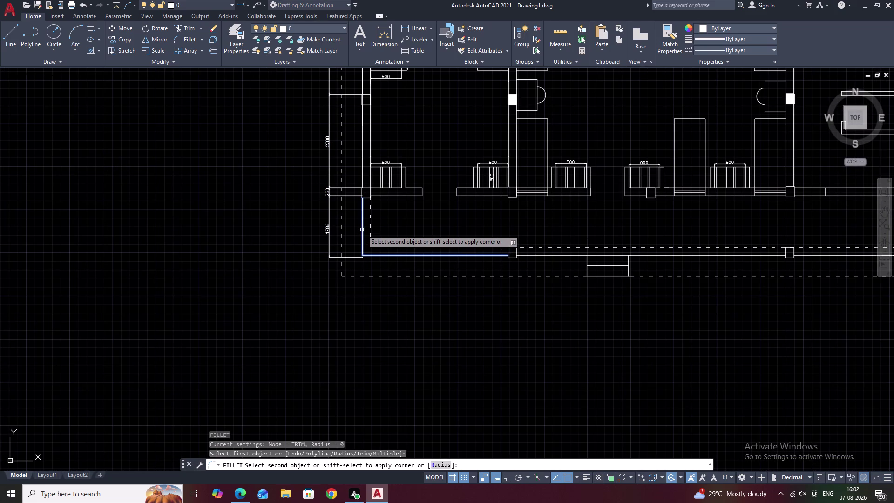
click(362, 229)
key(Escape)
scroll(up, 3)
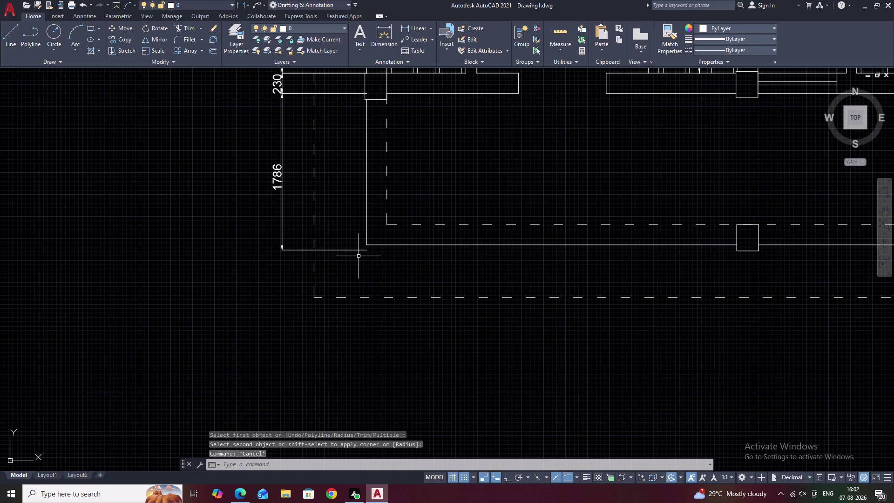
Stretch the 1786 dimension's lower end onto the wall so it reads 1727.
click(358, 251)
click(367, 250)
click(367, 245)
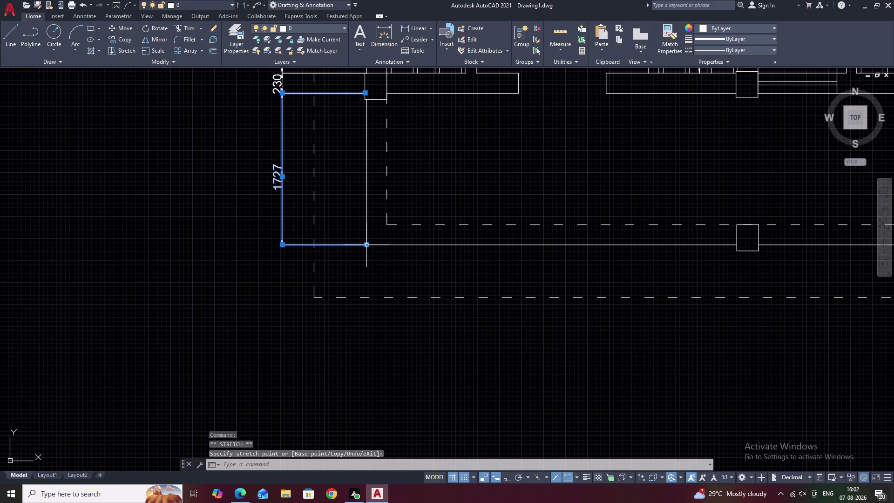
key(Escape)
scroll(down, 3)
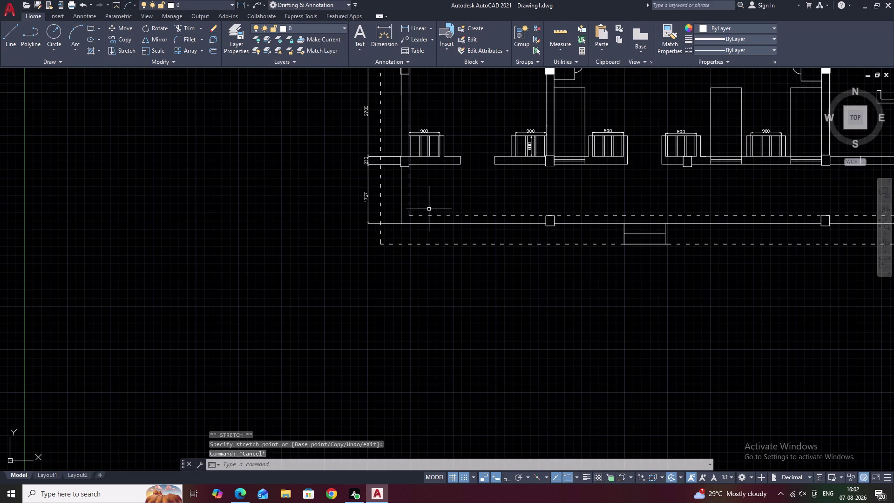
middle_drag(430, 210, 455, 210)
scroll(up, 3)
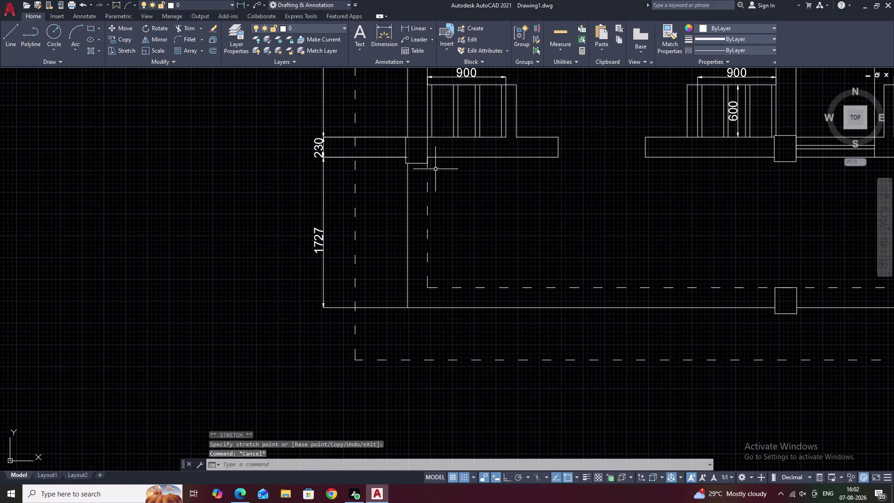
scroll(up, 3)
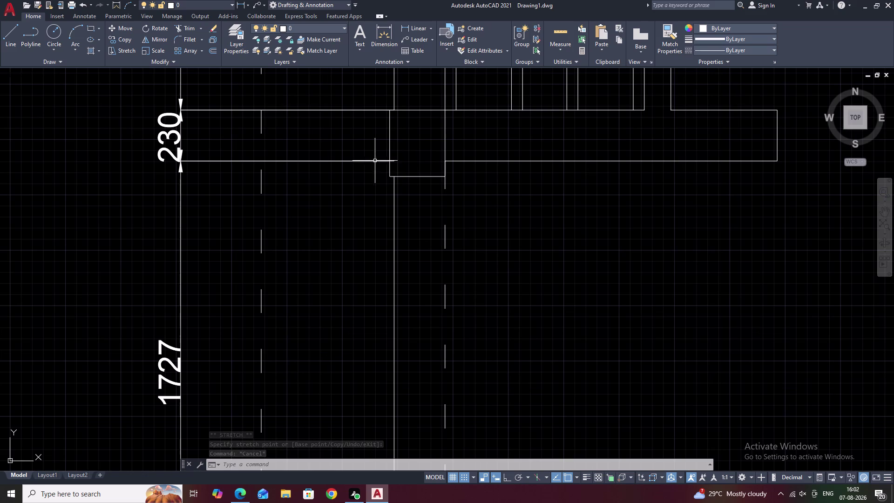
Move the shared end of the 230 and 1727 dimensions onto the wall line.
click(376, 160)
drag(391, 161, 391, 169)
right_click(390, 171)
right_click(390, 169)
drag(390, 170, 391, 174)
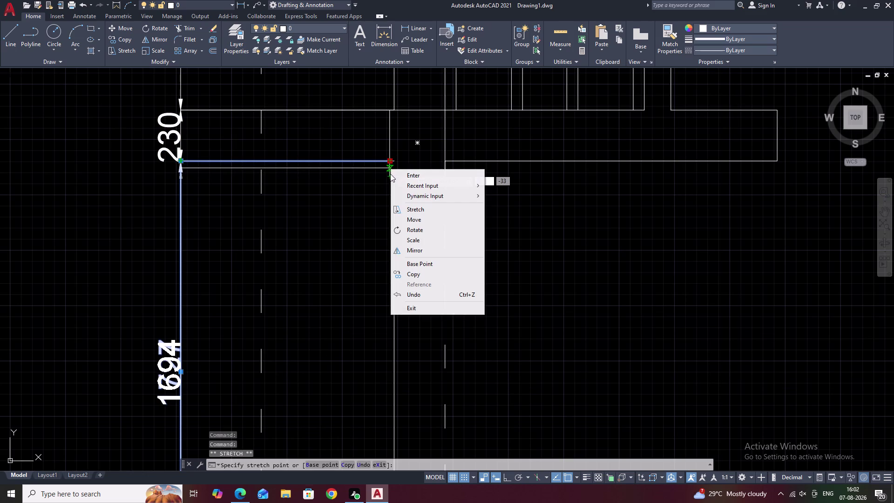
drag(390, 174, 391, 176)
click(390, 176)
drag(390, 176, 391, 163)
right_drag(390, 173, 391, 164)
right_click(391, 164)
right_click(392, 163)
click(392, 163)
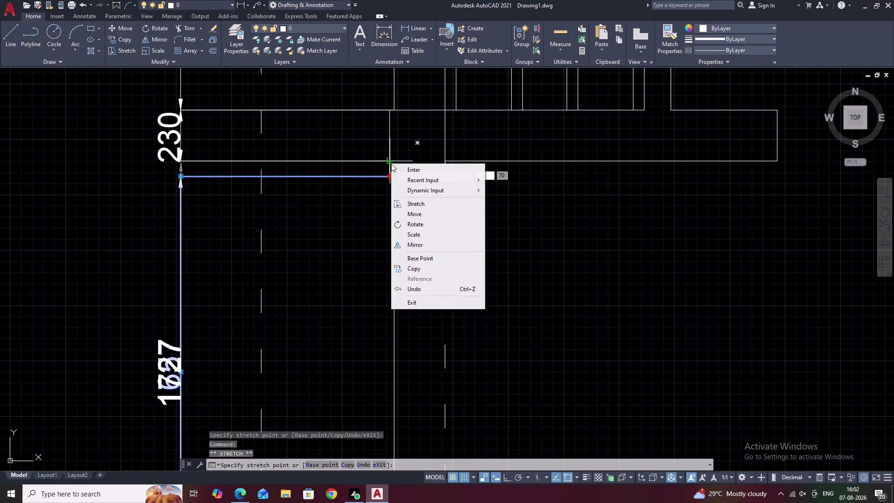
click(385, 175)
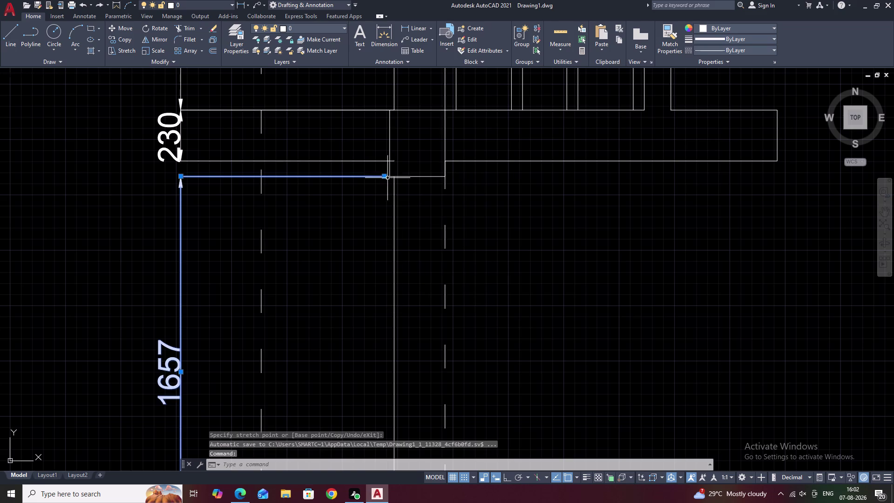
Grab the shared 230/1727 dimension end again, then cancel the stretch.
click(384, 178)
right_click(384, 178)
click(385, 178)
right_click(384, 177)
click(386, 174)
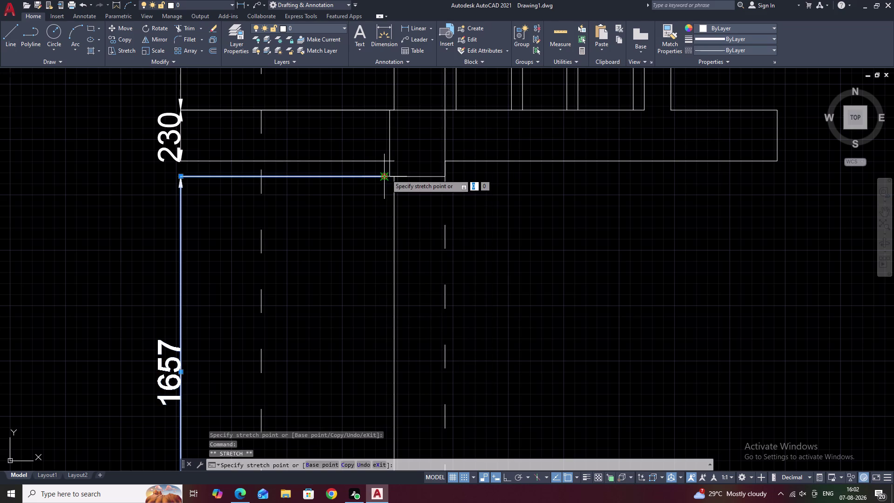
click(384, 176)
right_click(386, 175)
click(386, 174)
click(388, 171)
drag(390, 169, 391, 163)
click(392, 162)
right_click(392, 162)
click(392, 162)
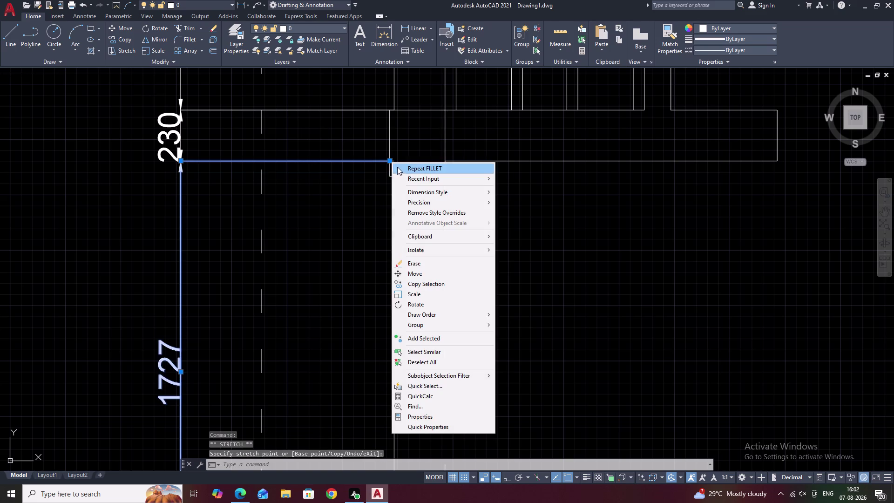
key(Escape)
Clear the selection and zoom out toward the whole floor plan.
scroll(down, 3)
middle_drag(375, 199, 440, 166)
middle_drag(532, 193, 477, 221)
scroll(down, 3)
key(Escape)
scroll(down, 3)
middle_drag(510, 225, 443, 236)
scroll(down, 3)
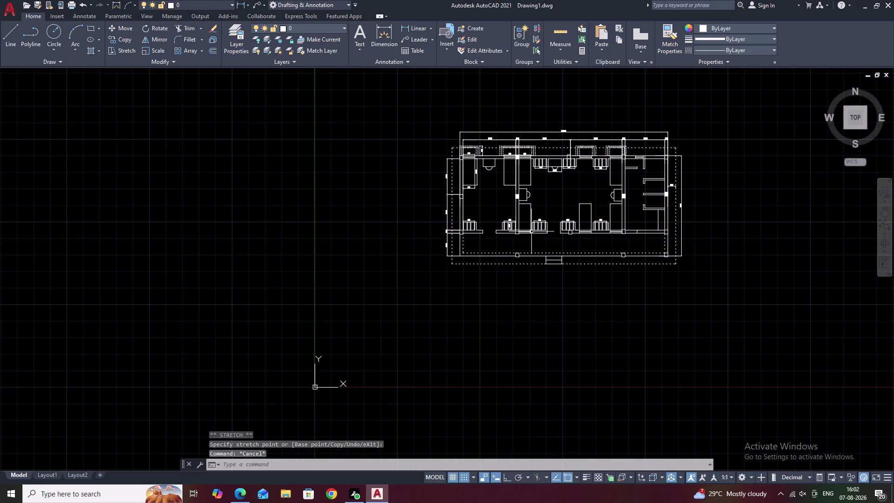
Pan and zoom to centre the dimensioned floor plan, including its left side.
middle_drag(563, 209, 497, 229)
scroll(up, 3)
middle_drag(495, 225, 541, 235)
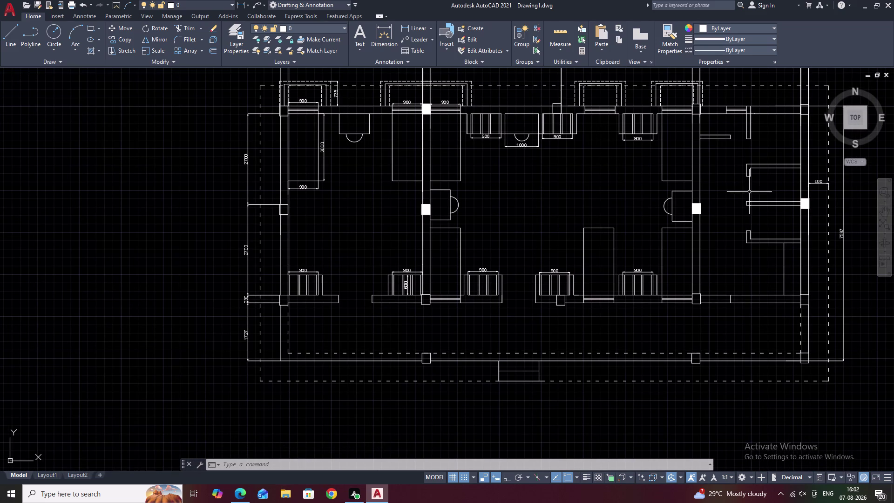
middle_drag(693, 187, 793, 279)
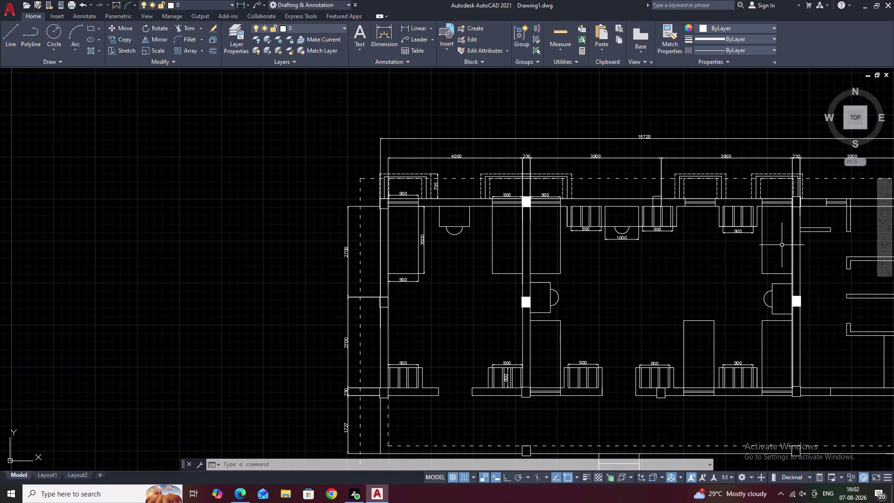
middle_drag(694, 252, 600, 255)
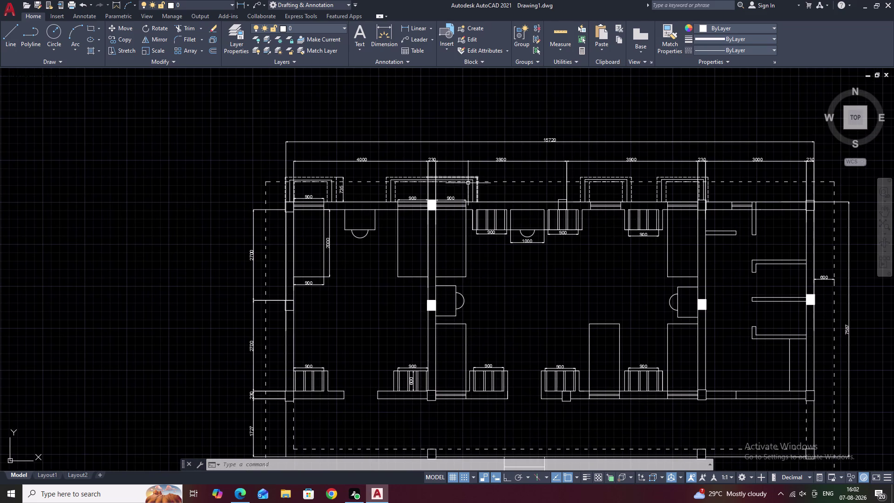
Fill the top-left column and two top-wall columns with solid white hatch.
text(H)
key(space)
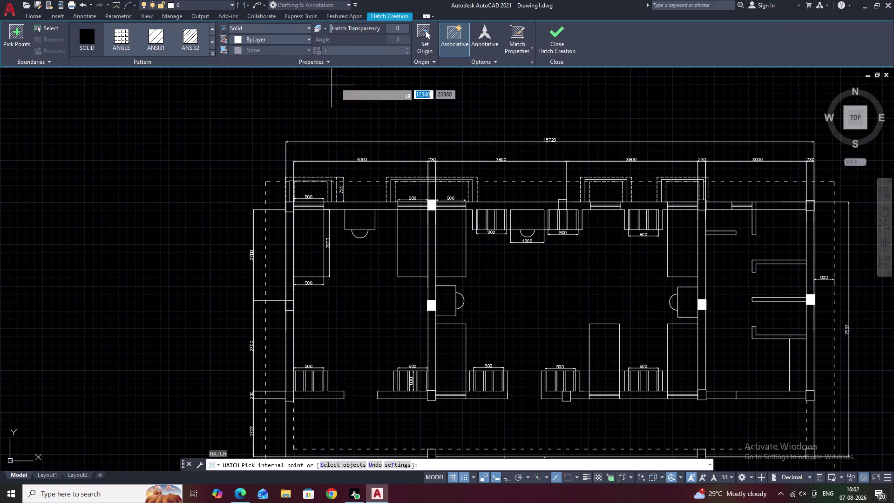
click(91, 36)
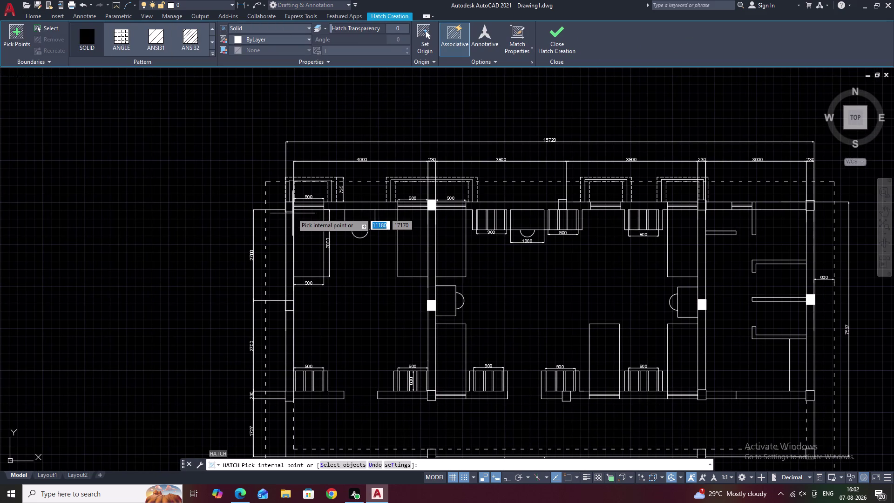
scroll(up, 3)
click(282, 204)
middle_drag(516, 227, 509, 229)
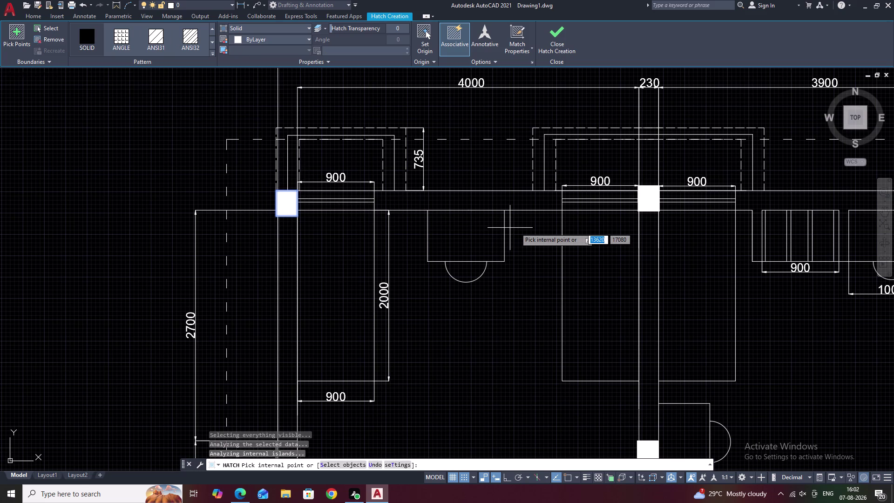
middle_drag(510, 228, 283, 228)
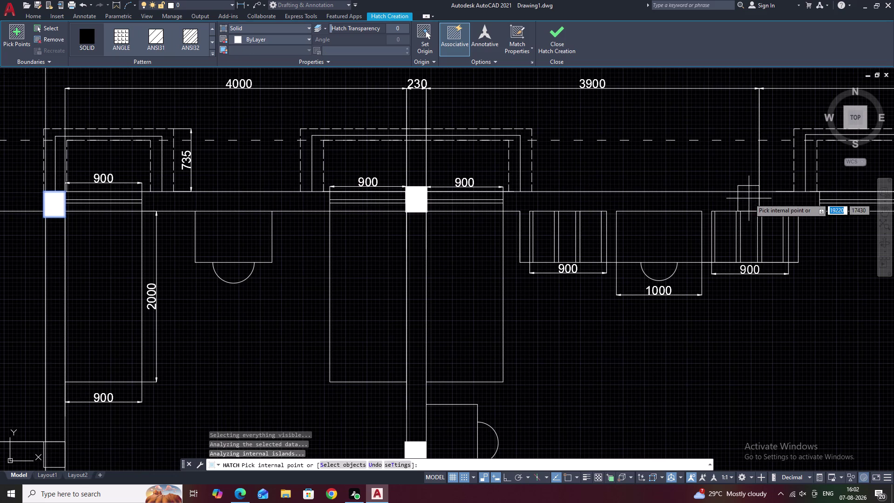
click(750, 199)
scroll(up, 3)
click(746, 192)
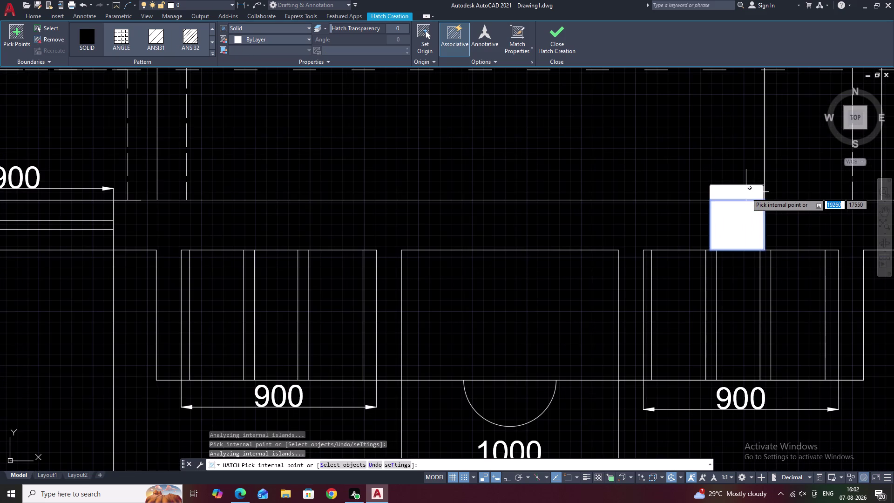
scroll(down, 3)
key(Escape)
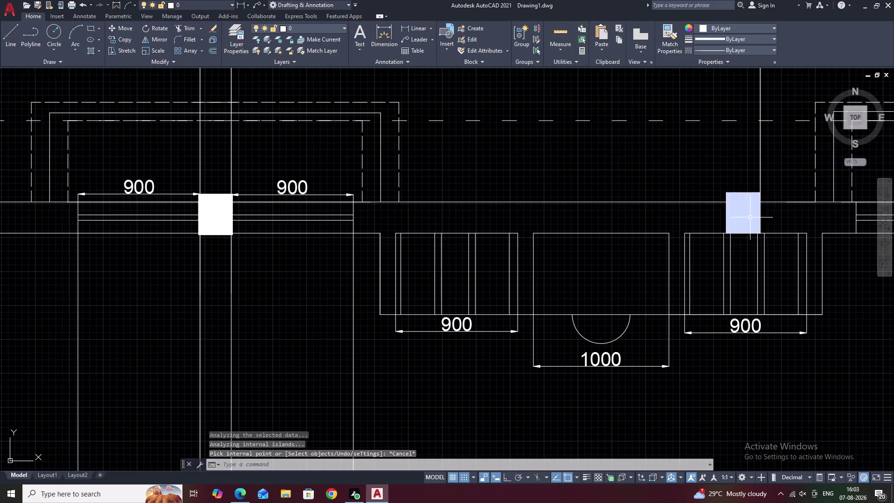
Fill another top-wall column and the top-right corner column with solid hatch.
middle_drag(776, 218, 604, 213)
middle_drag(742, 211, 551, 212)
middle_drag(750, 209, 641, 213)
middle_drag(729, 210, 613, 212)
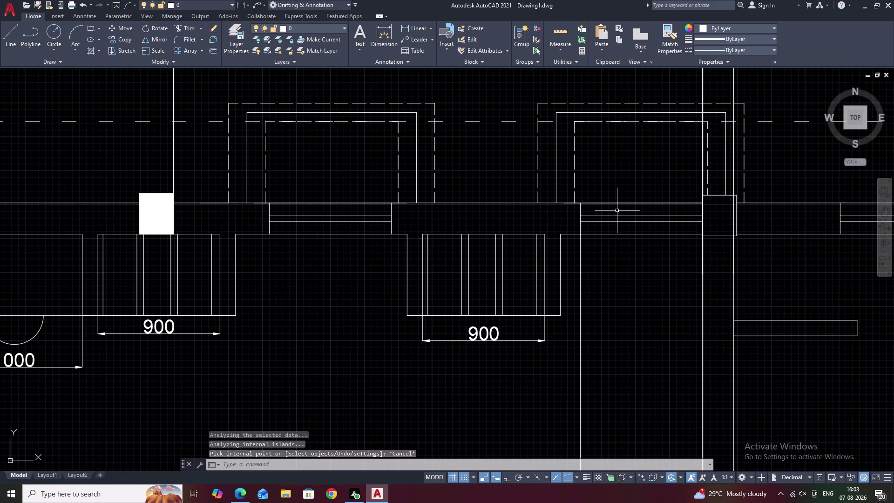
key(space)
scroll(up, 3)
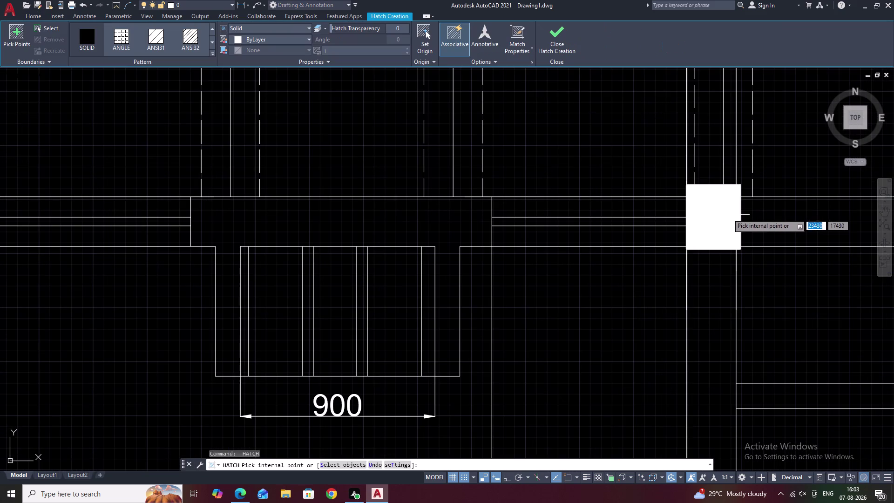
click(726, 217)
scroll(down, 3)
middle_drag(748, 224, 673, 224)
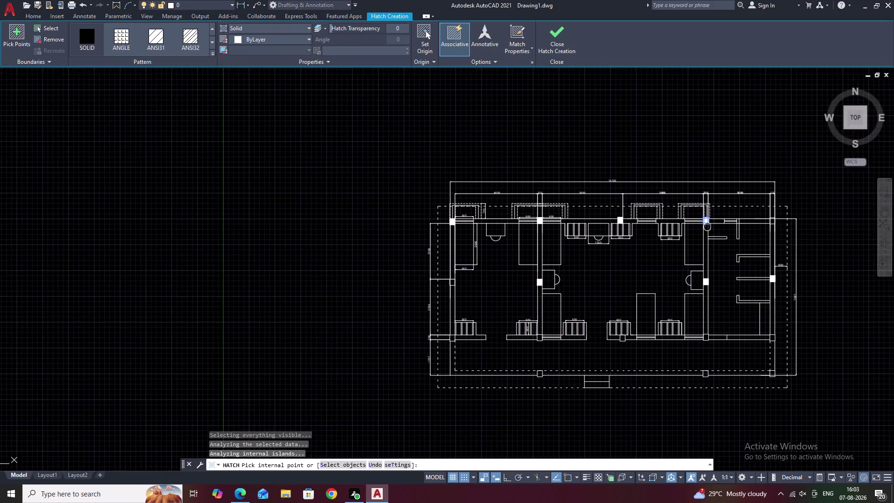
scroll(up, 3)
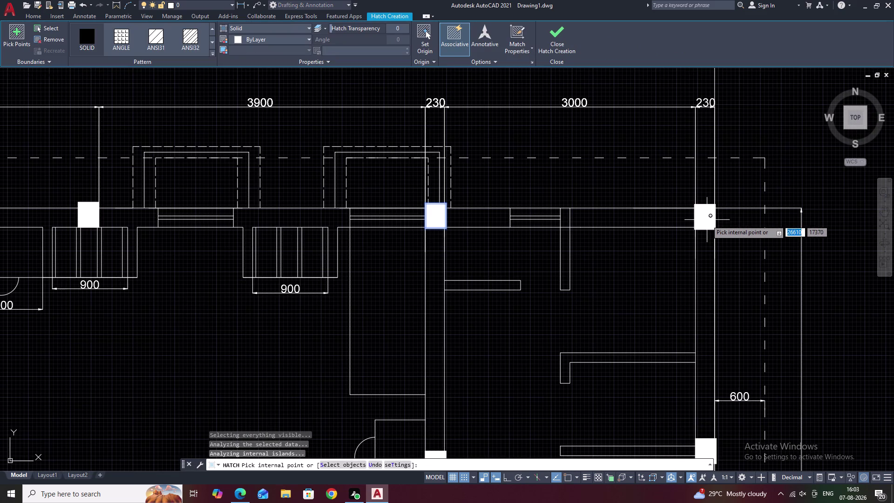
click(706, 220)
scroll(down, 3)
Solid-fill the column at the lower end of the right wall.
middle_drag(707, 231, 712, 165)
middle_drag(676, 228, 687, 161)
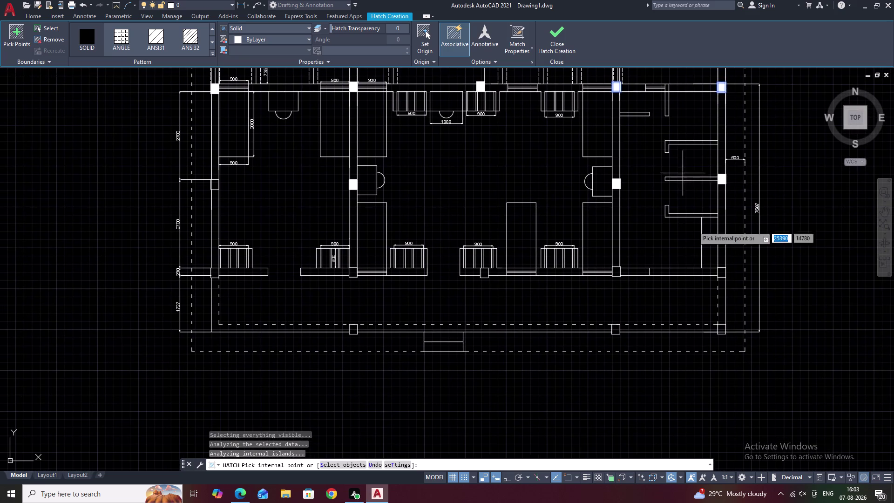
scroll(up, 3)
click(714, 275)
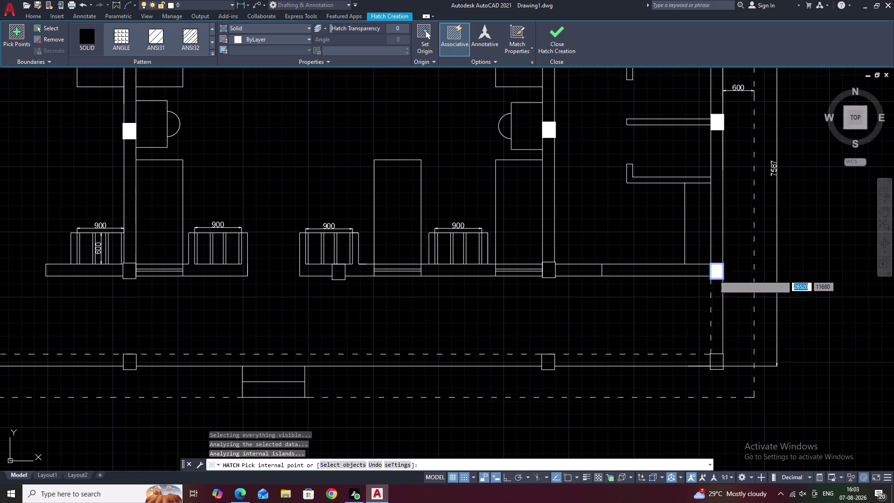
Solid-fill the lower-wall, lower-left and outer bottom-wall columns.
middle_drag(596, 338, 696, 312)
middle_drag(383, 304, 385, 304)
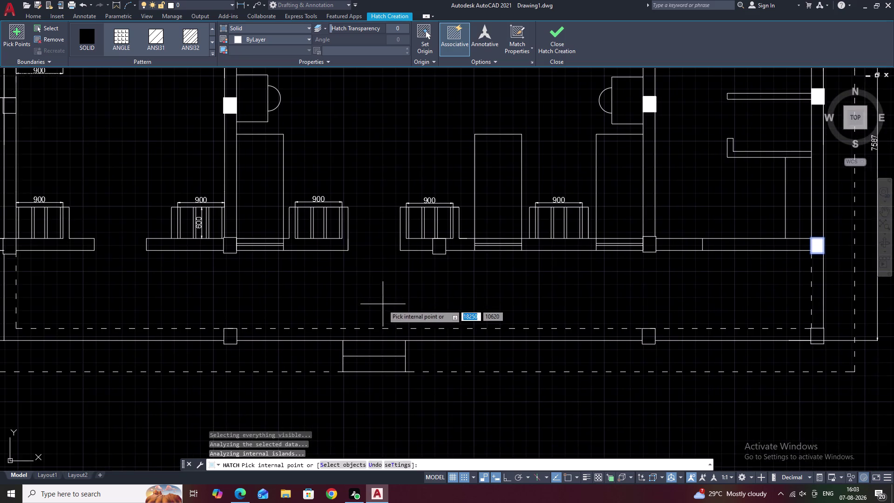
middle_drag(386, 305, 593, 287)
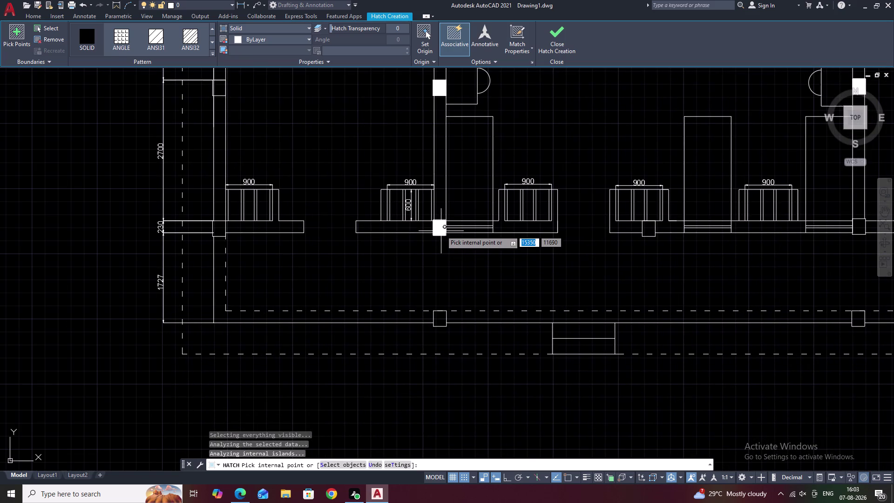
click(441, 230)
middle_drag(437, 237, 578, 251)
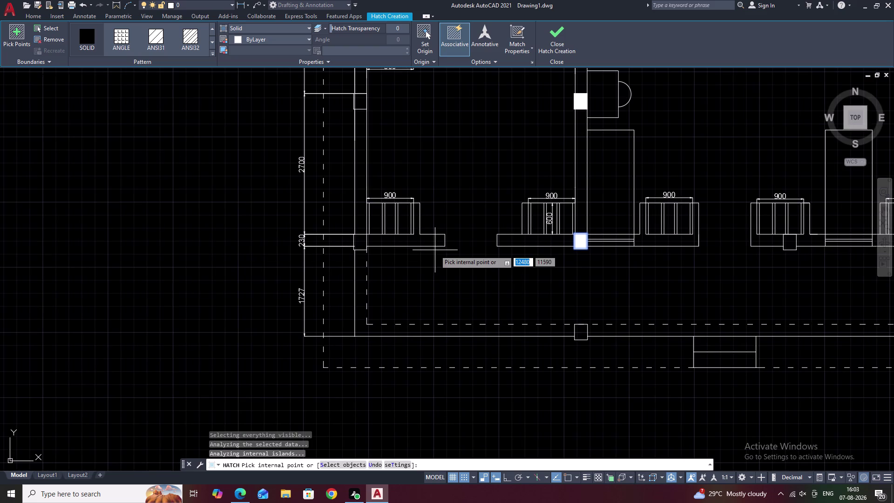
click(359, 243)
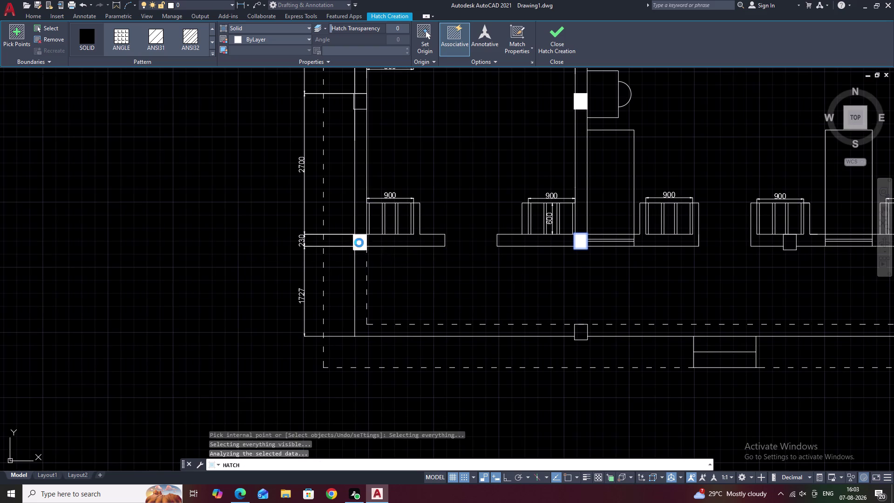
click(581, 331)
middle_drag(663, 305, 475, 283)
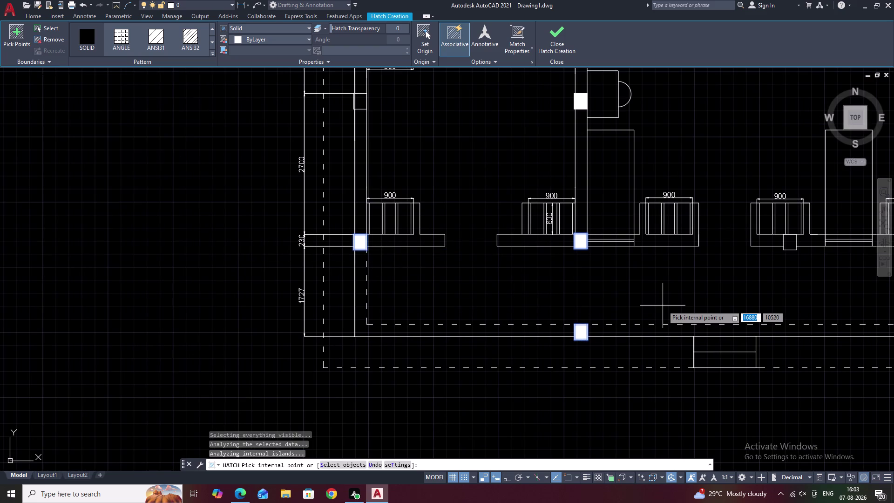
middle_drag(748, 296, 584, 293)
key(Escape)
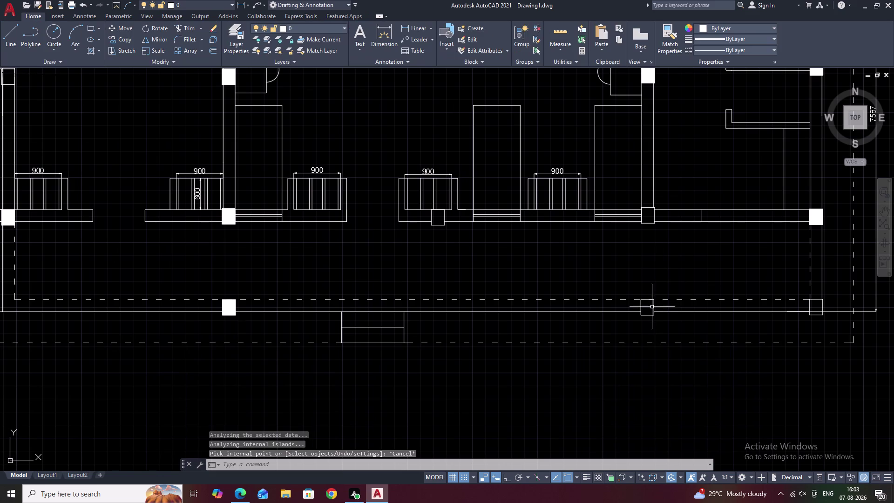
Solid-fill two more bottom-wall columns and end the hatch.
key(space)
click(646, 309)
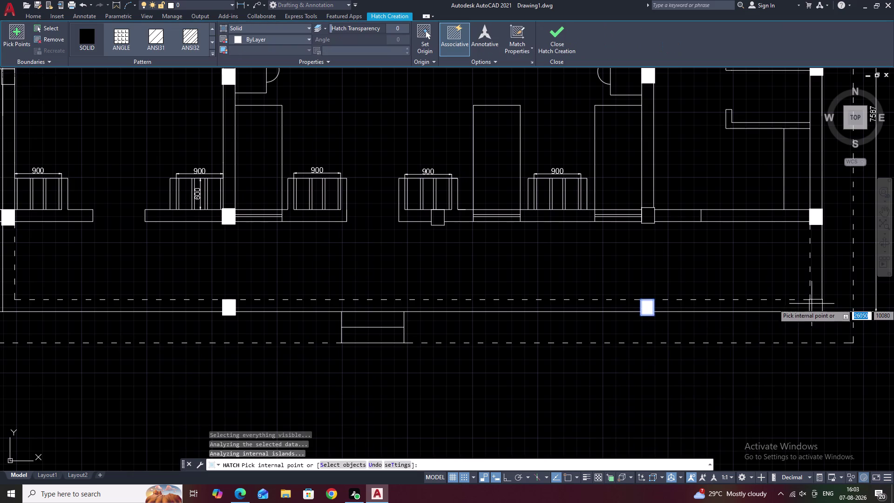
click(816, 303)
key(Escape)
scroll(down, 3)
middle_drag(699, 293, 714, 287)
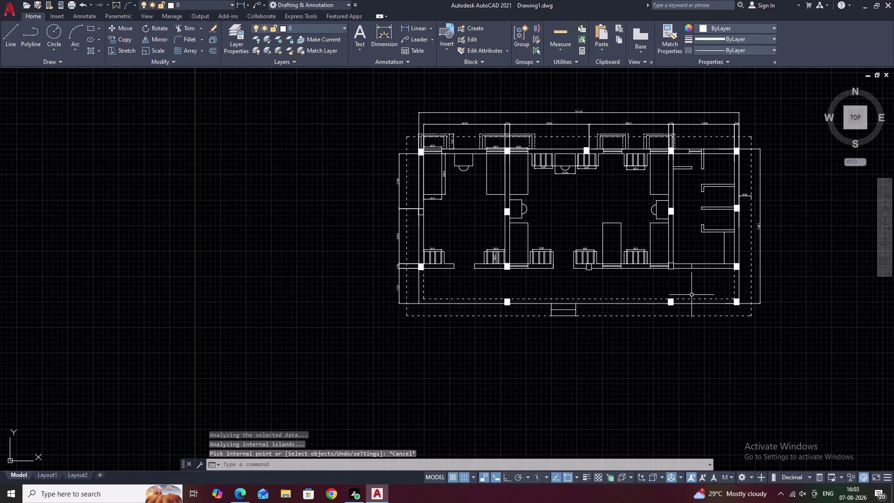
middle_drag(713, 287, 746, 279)
middle_drag(670, 277, 694, 269)
scroll(up, 3)
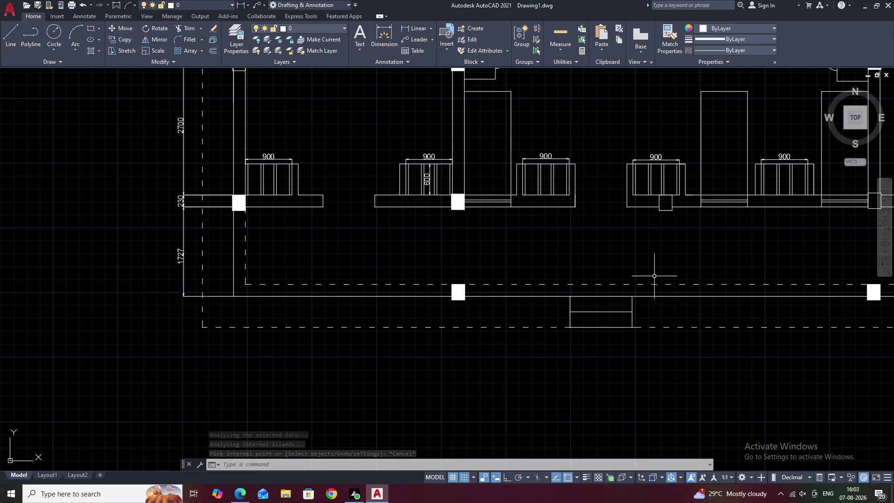
middle_drag(487, 266, 544, 260)
middle_drag(543, 259, 612, 262)
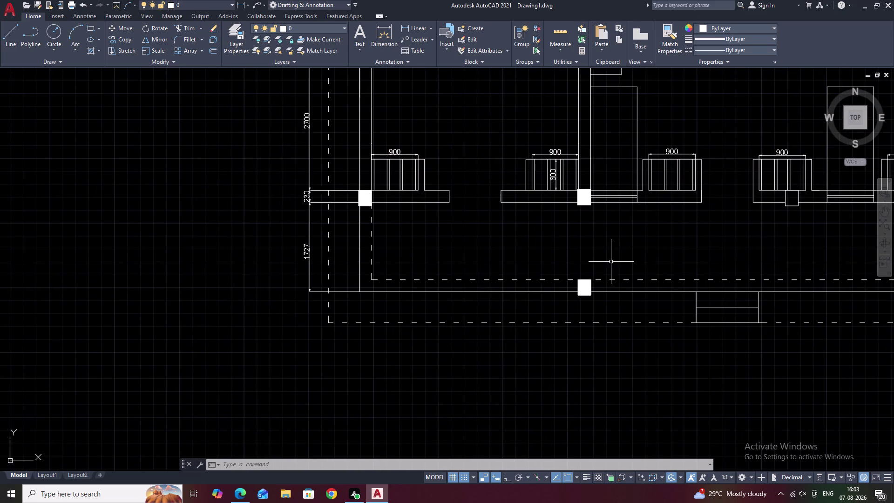
scroll(down, 3)
middle_drag(610, 262, 598, 306)
middle_drag(643, 260, 578, 281)
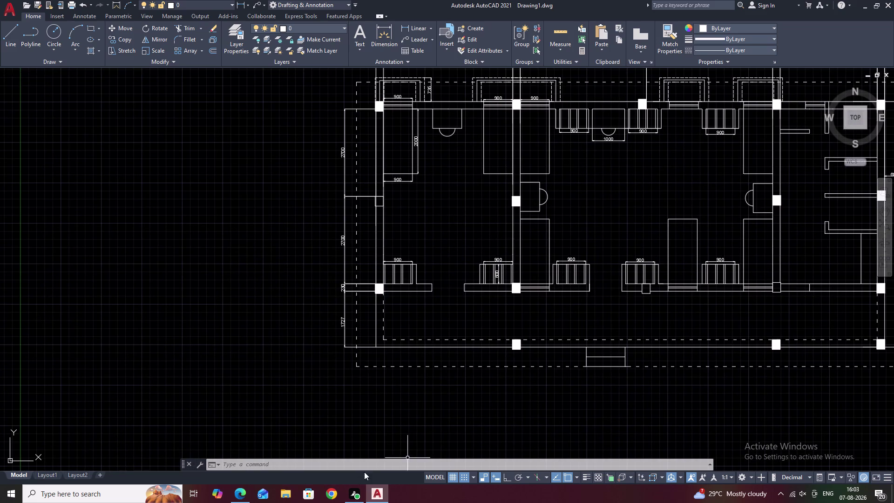